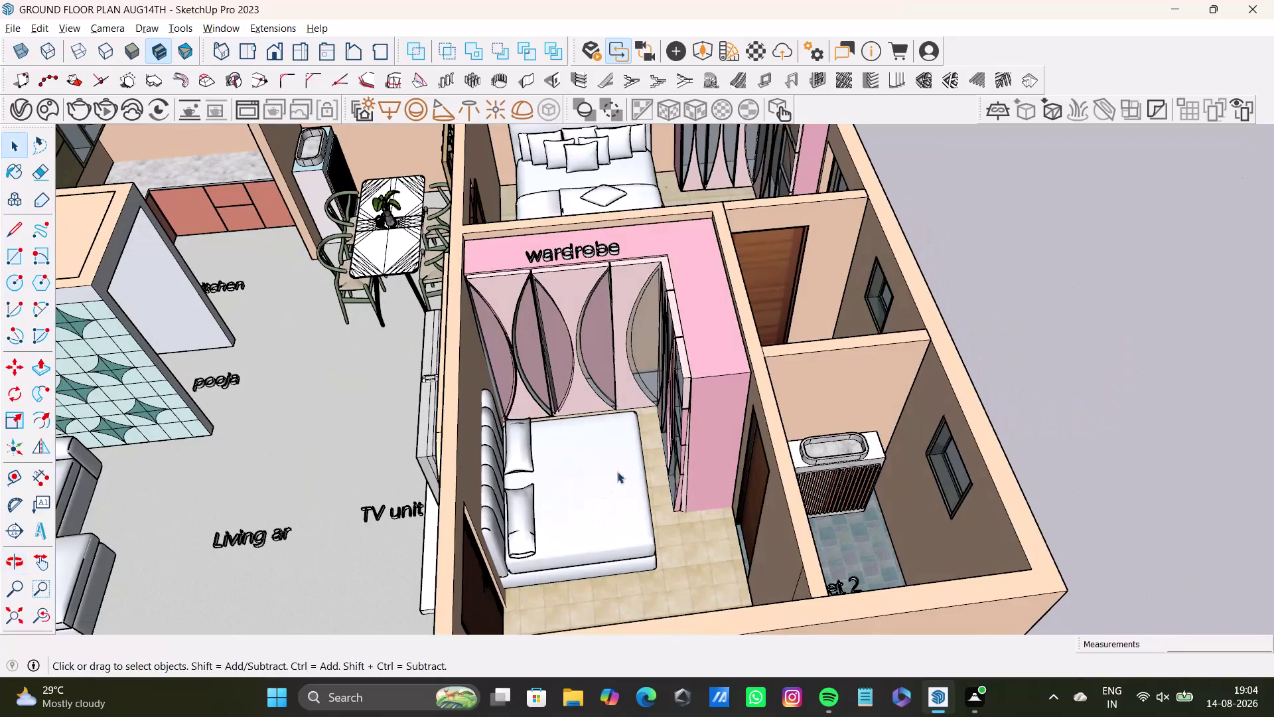
Place V-Ray dome lights in the living area, Bedroom1 and bedroom2.
middle_drag(562, 469, 789, 501)
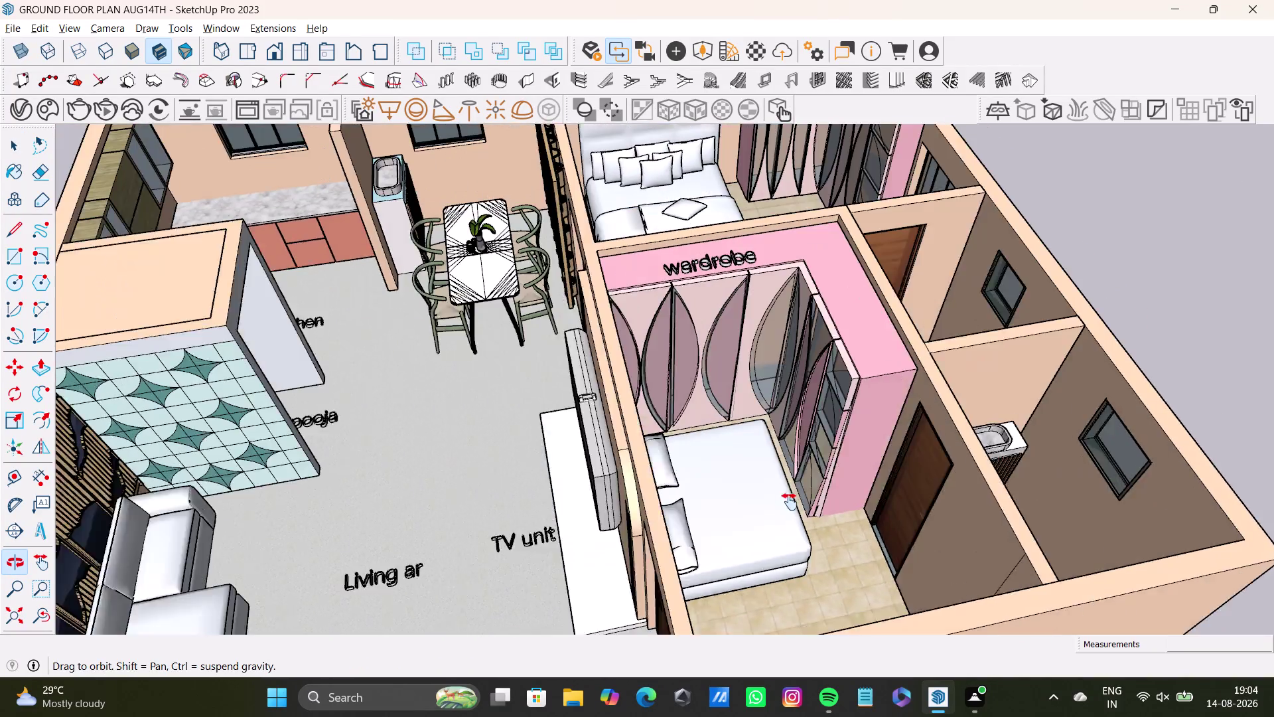
middle_drag(790, 501, 789, 502)
scroll(down, 3)
middle_drag(773, 515, 733, 384)
middle_drag(733, 385, 701, 441)
middle_drag(716, 406, 671, 475)
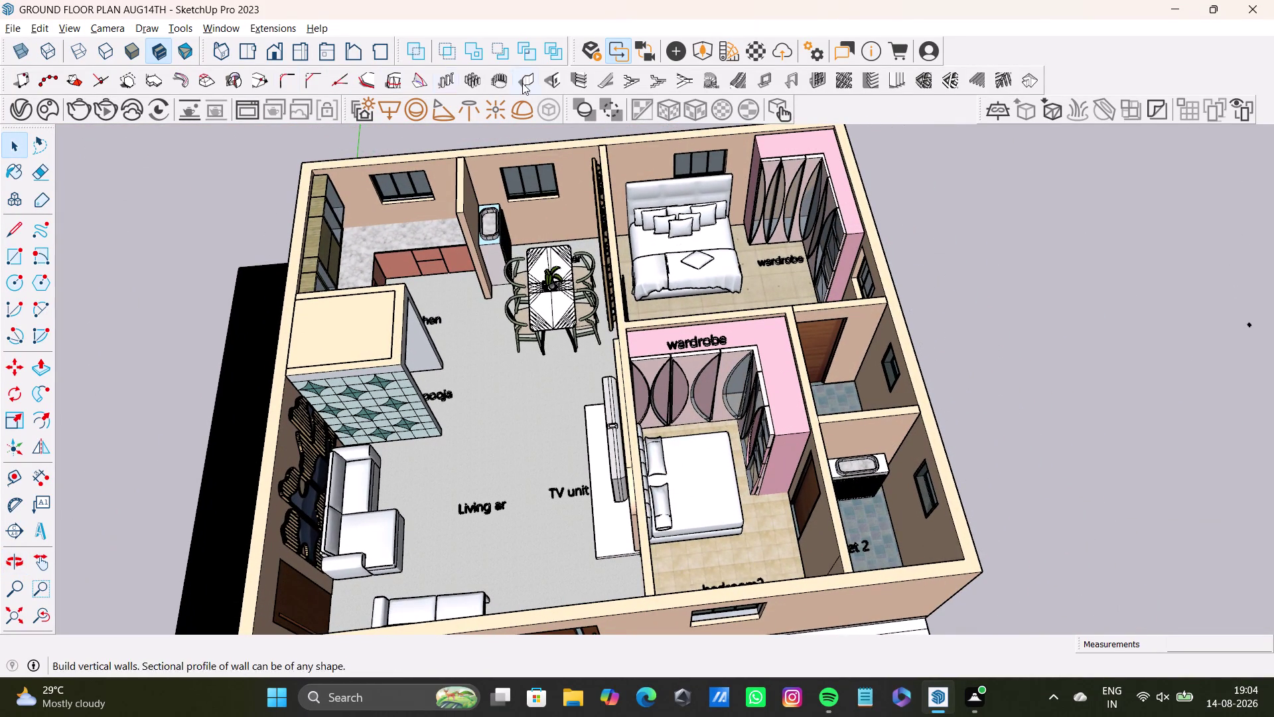
click(520, 108)
click(507, 412)
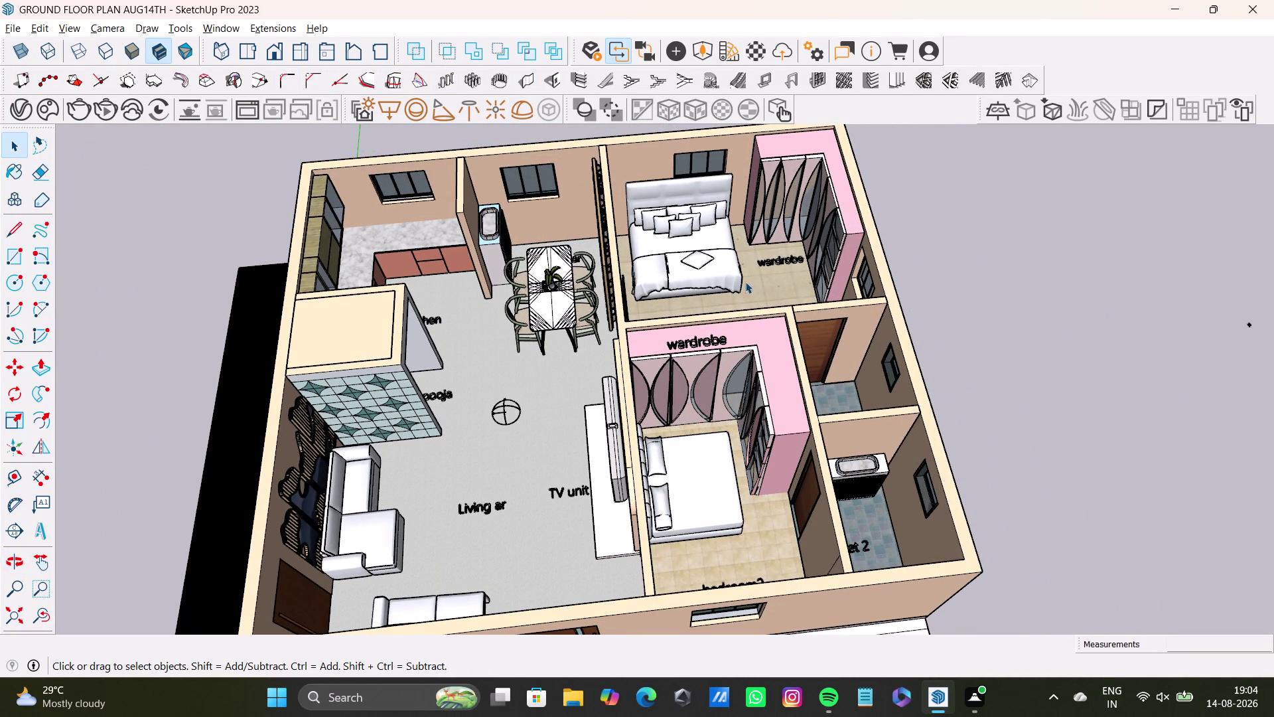
drag(516, 106, 532, 110)
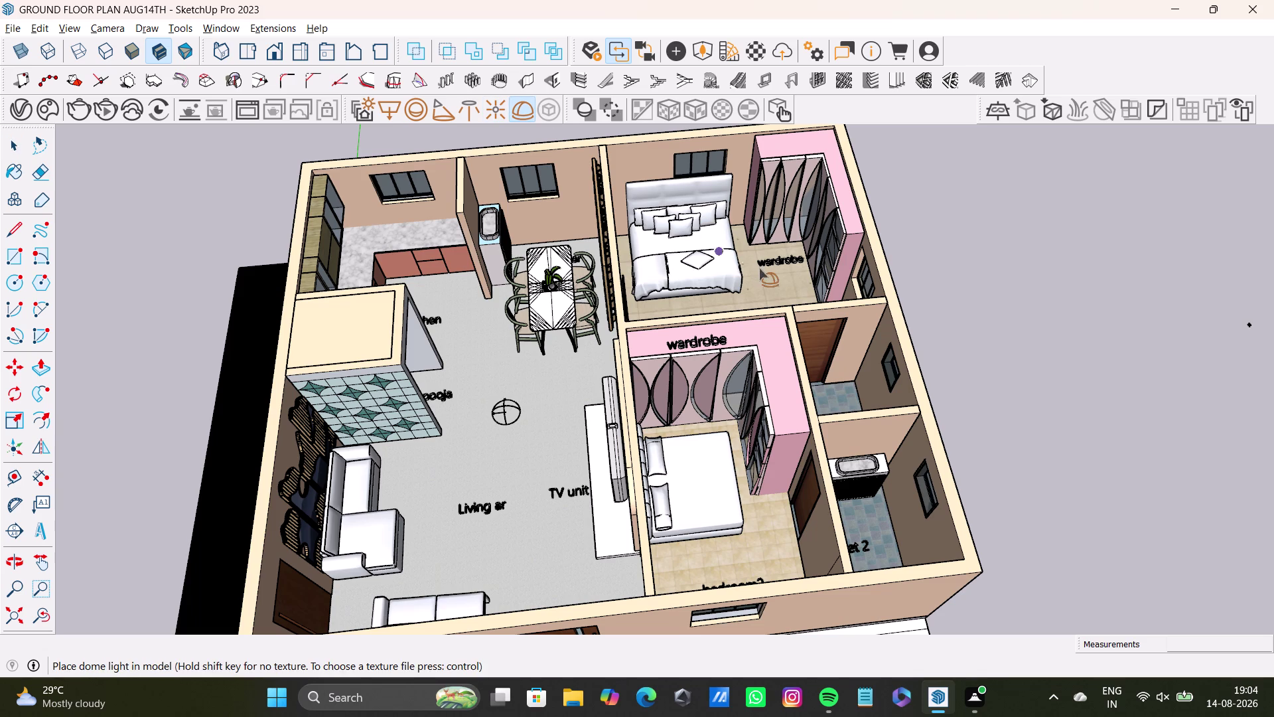
click(760, 269)
click(518, 113)
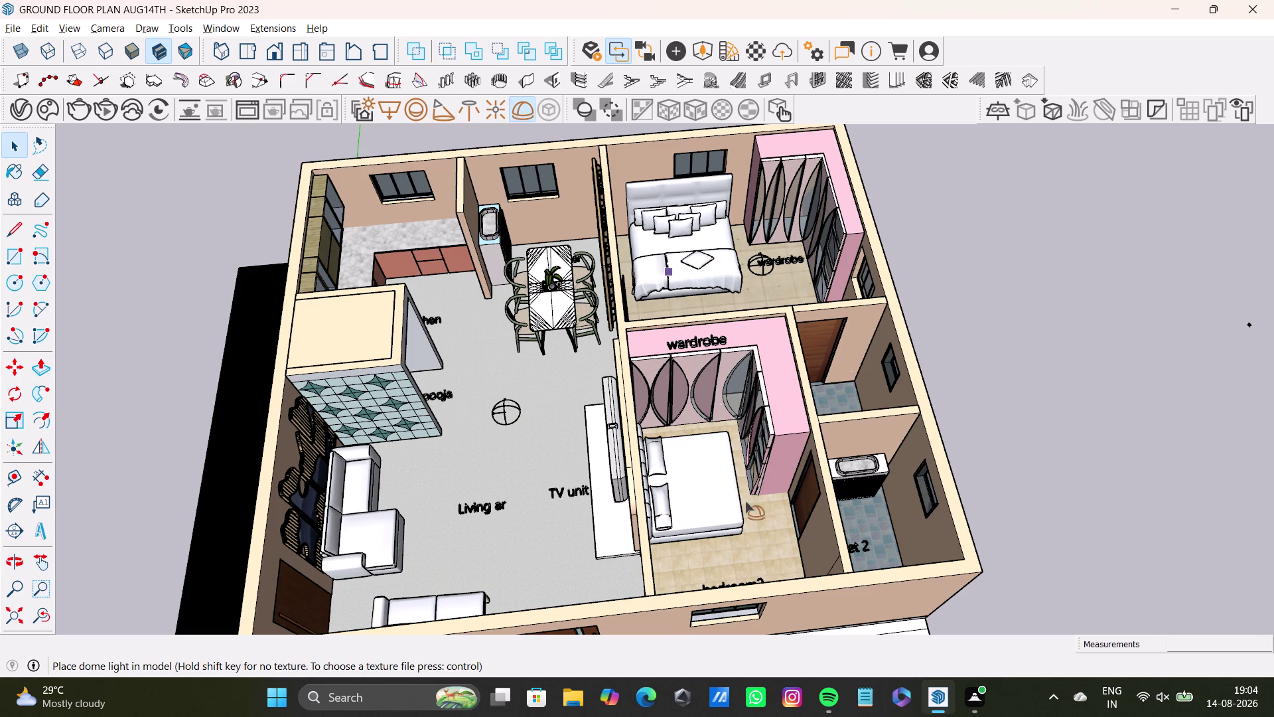
click(757, 538)
Orbit to look straight down on the ground floor plan.
middle_drag(791, 490, 669, 455)
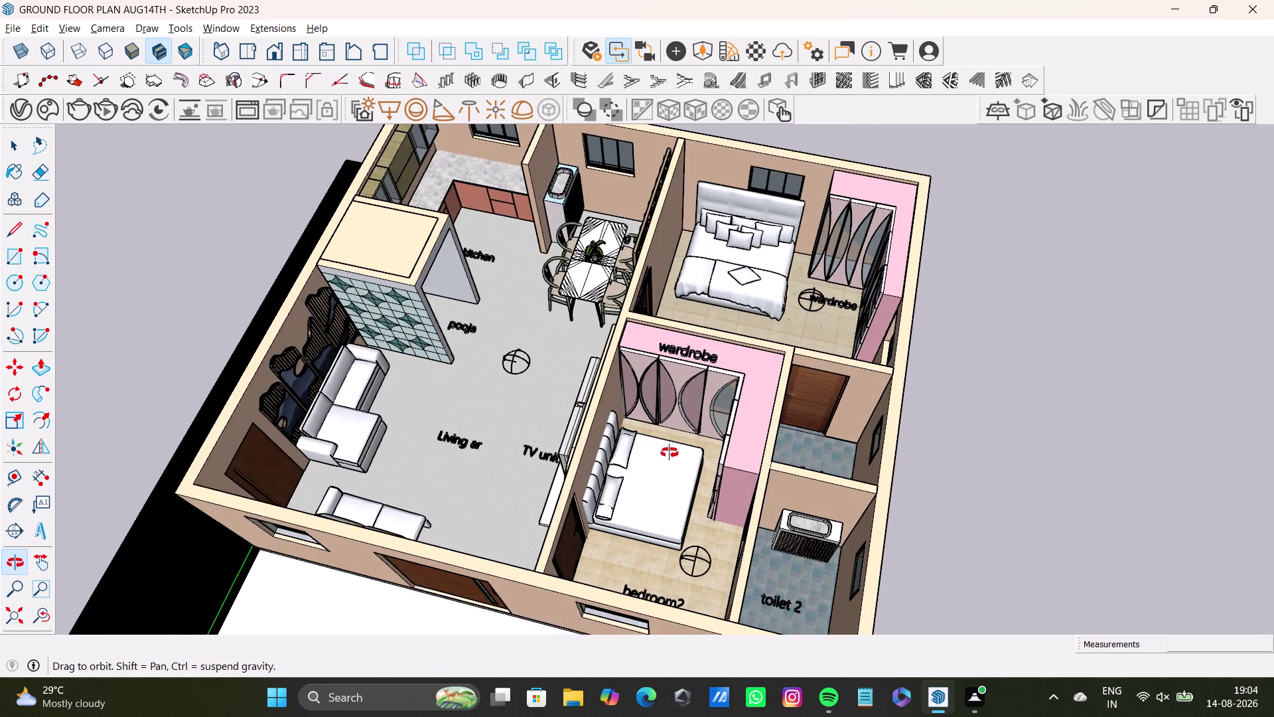
middle_drag(670, 455, 720, 552)
middle_drag(635, 453, 666, 429)
middle_drag(669, 429, 664, 520)
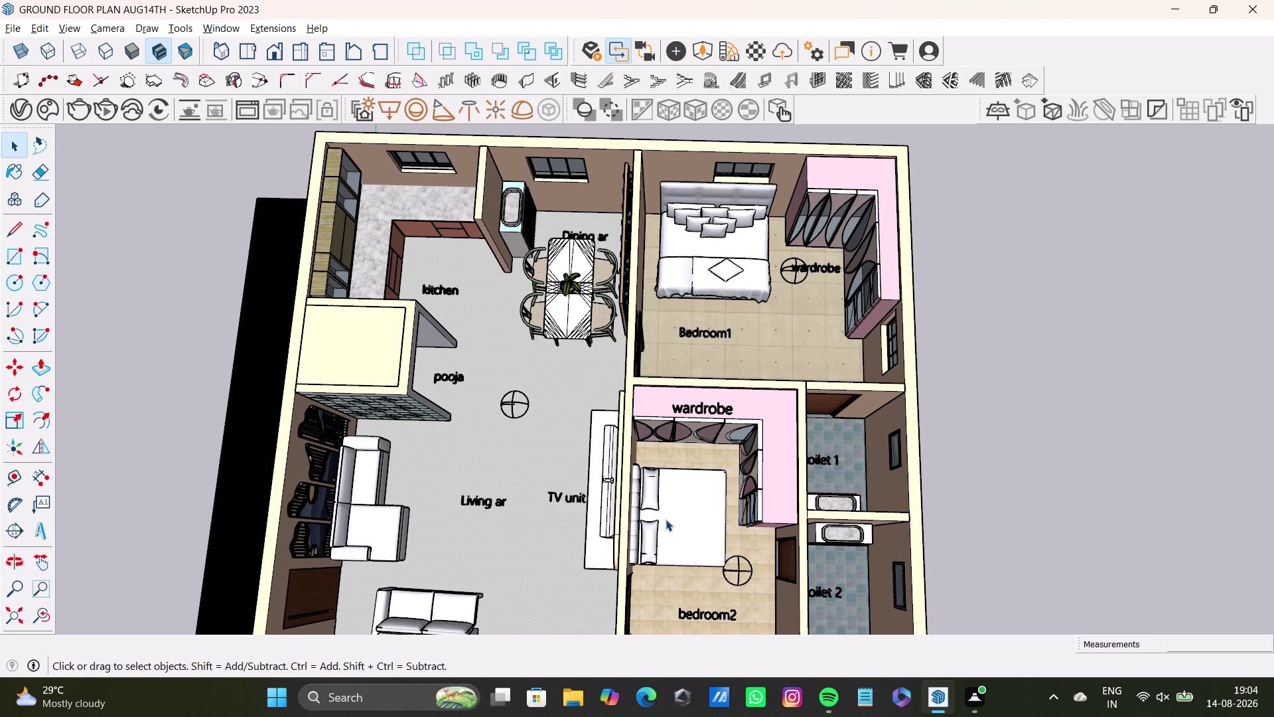
middle_drag(534, 404, 538, 351)
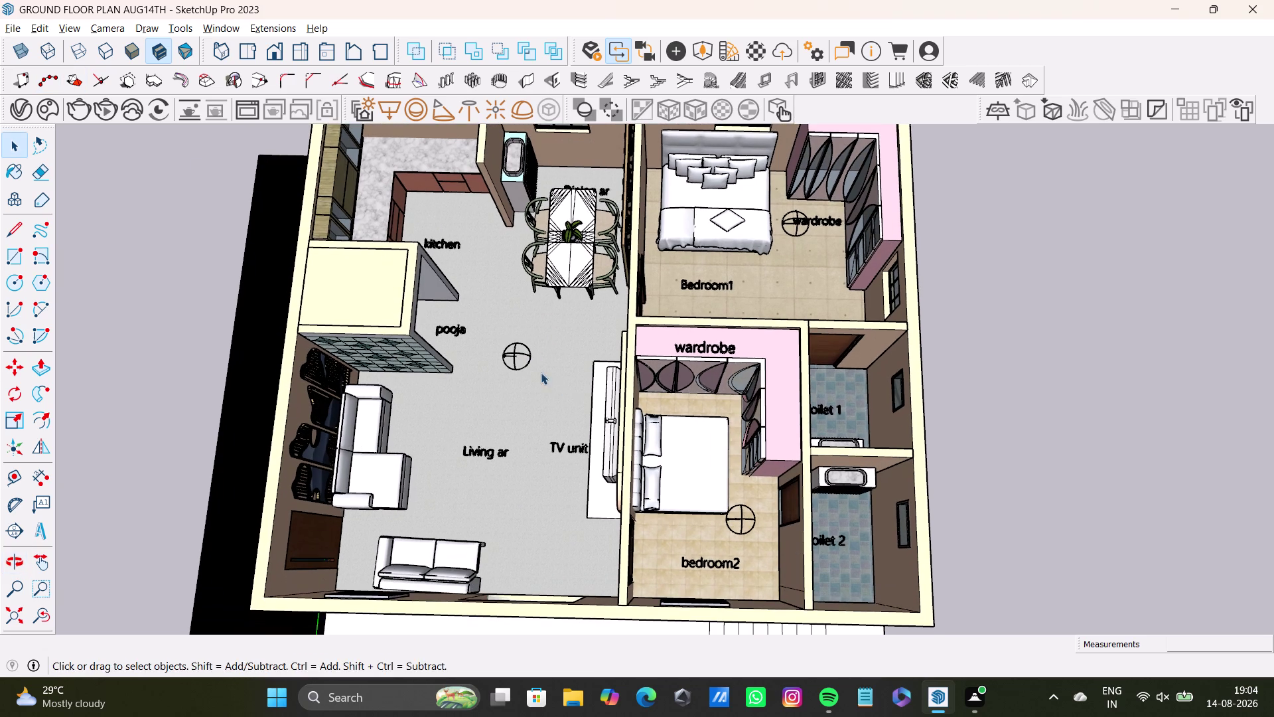
key(ctrl+s)
click(10, 35)
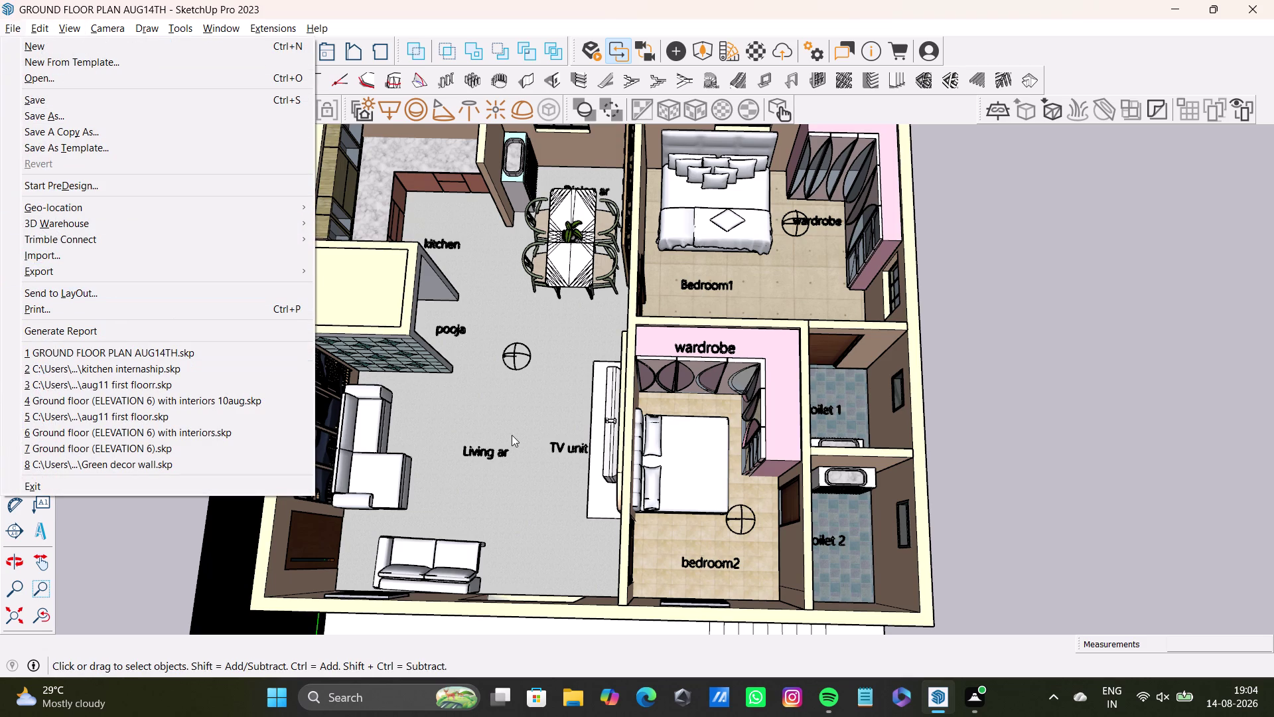
key(space)
click(1041, 418)
middle_drag(708, 405, 665, 470)
middle_drag(688, 453, 710, 420)
middle_drag(710, 420, 688, 499)
scroll(down, 3)
middle_drag(686, 478, 686, 475)
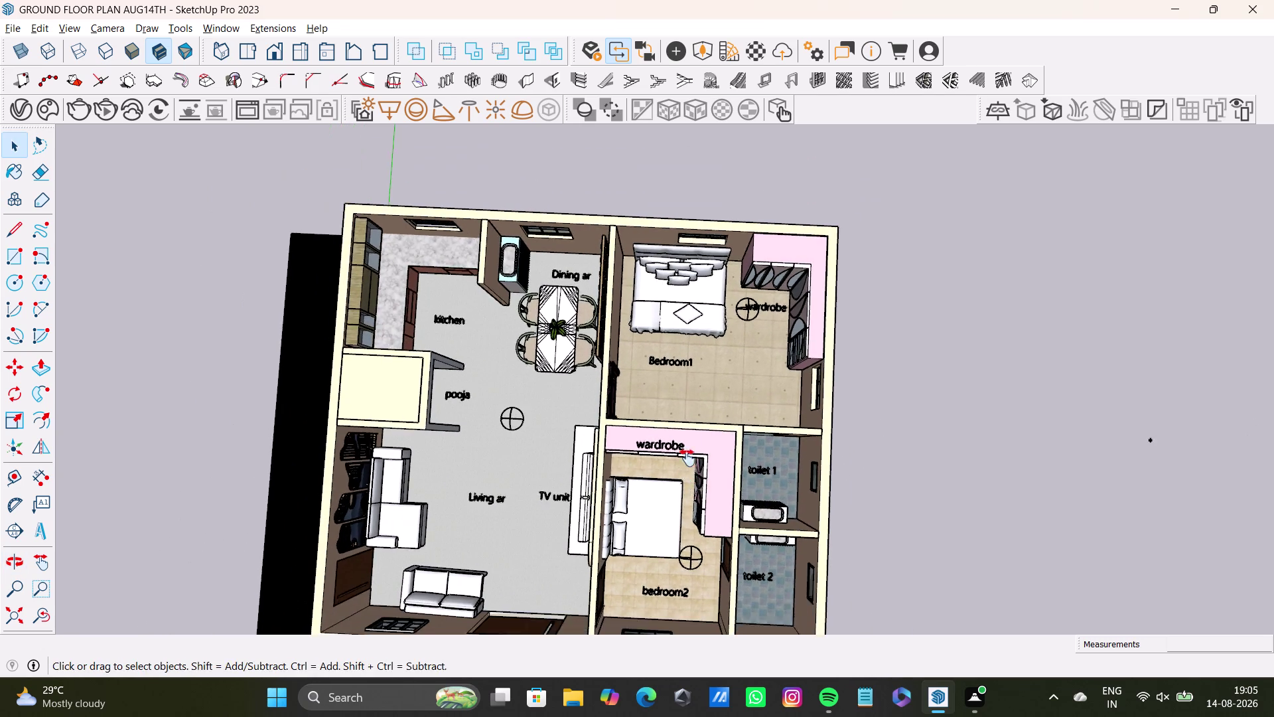
middle_drag(686, 475, 703, 405)
middle_drag(703, 405, 703, 417)
middle_drag(703, 418, 703, 276)
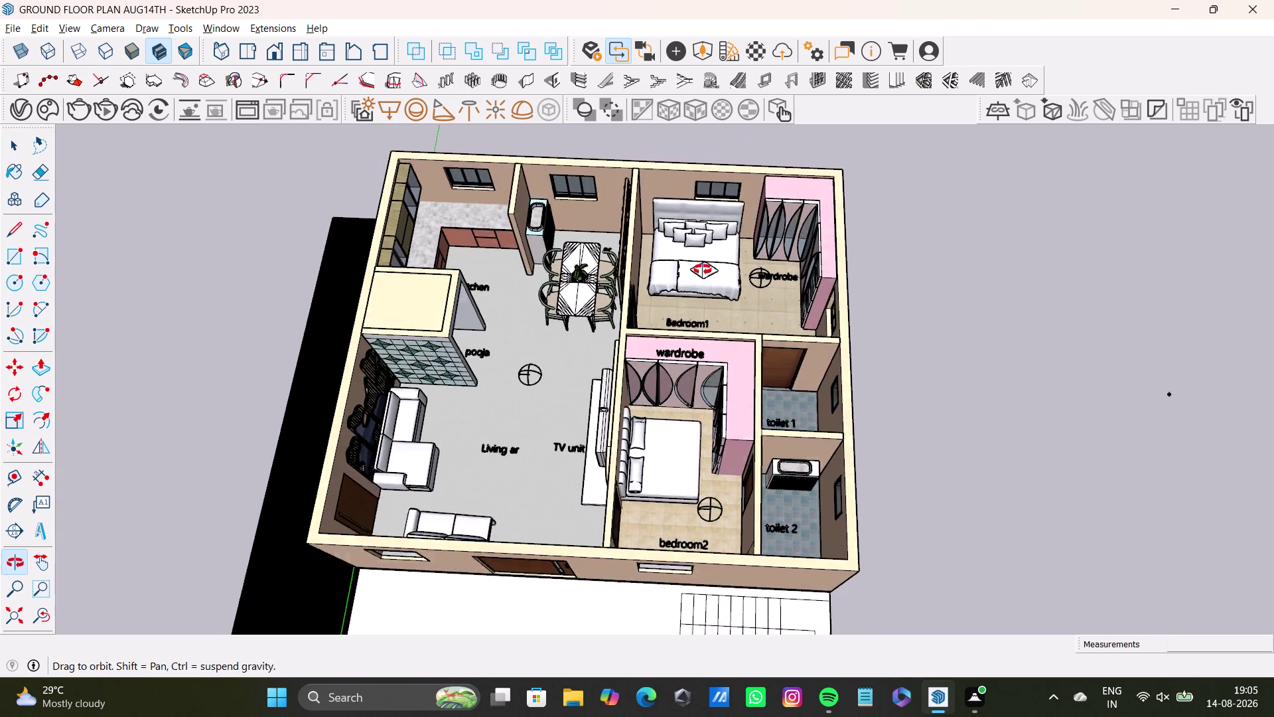
middle_drag(703, 276, 900, 203)
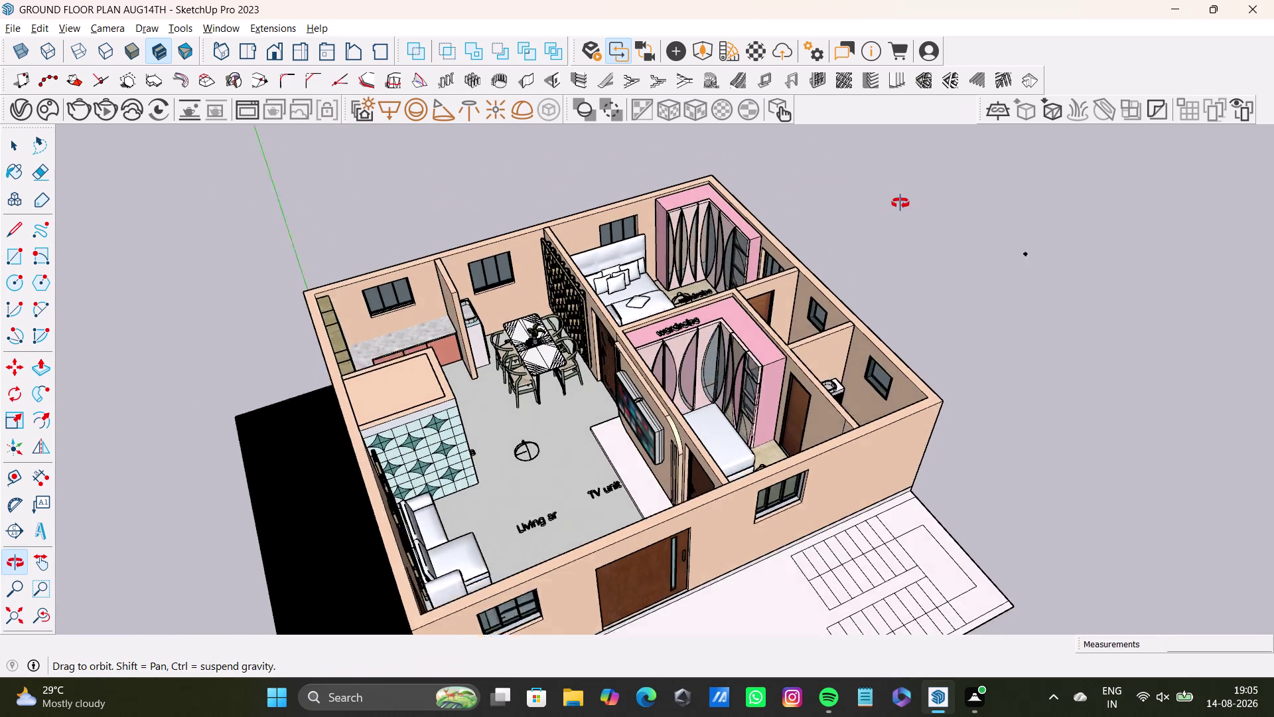
middle_drag(900, 203, 761, 265)
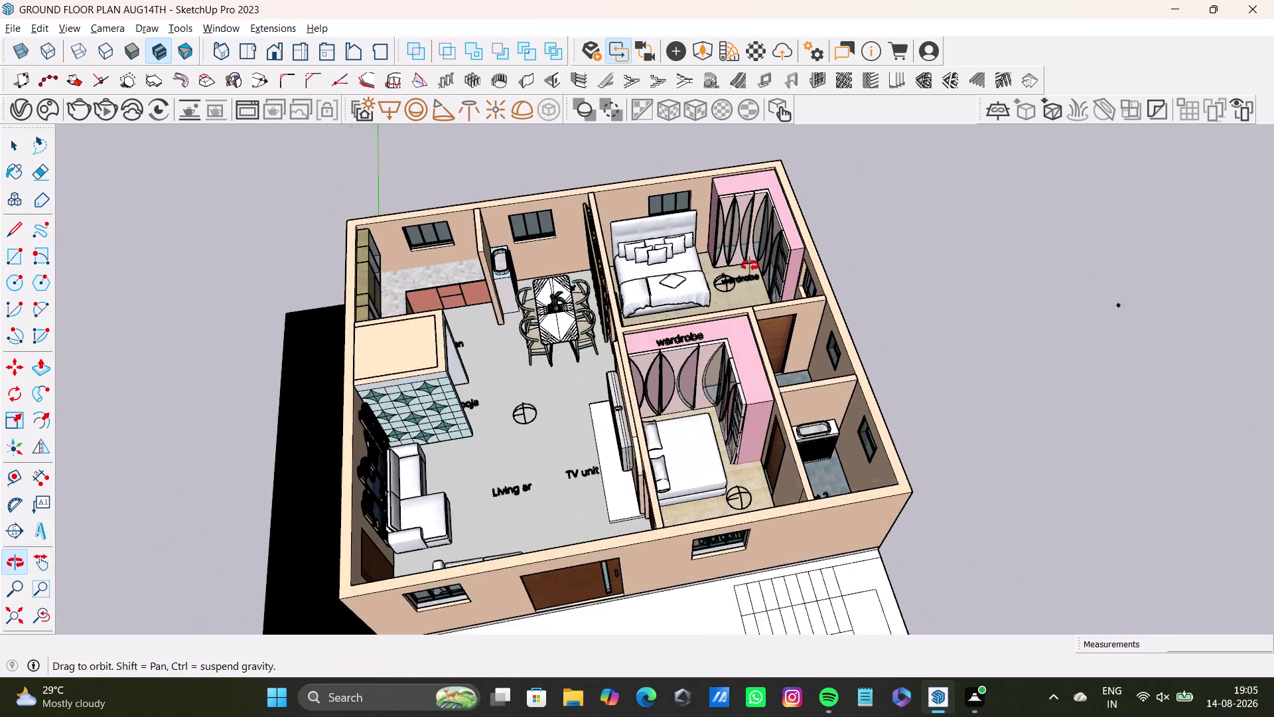
middle_drag(761, 264, 770, 278)
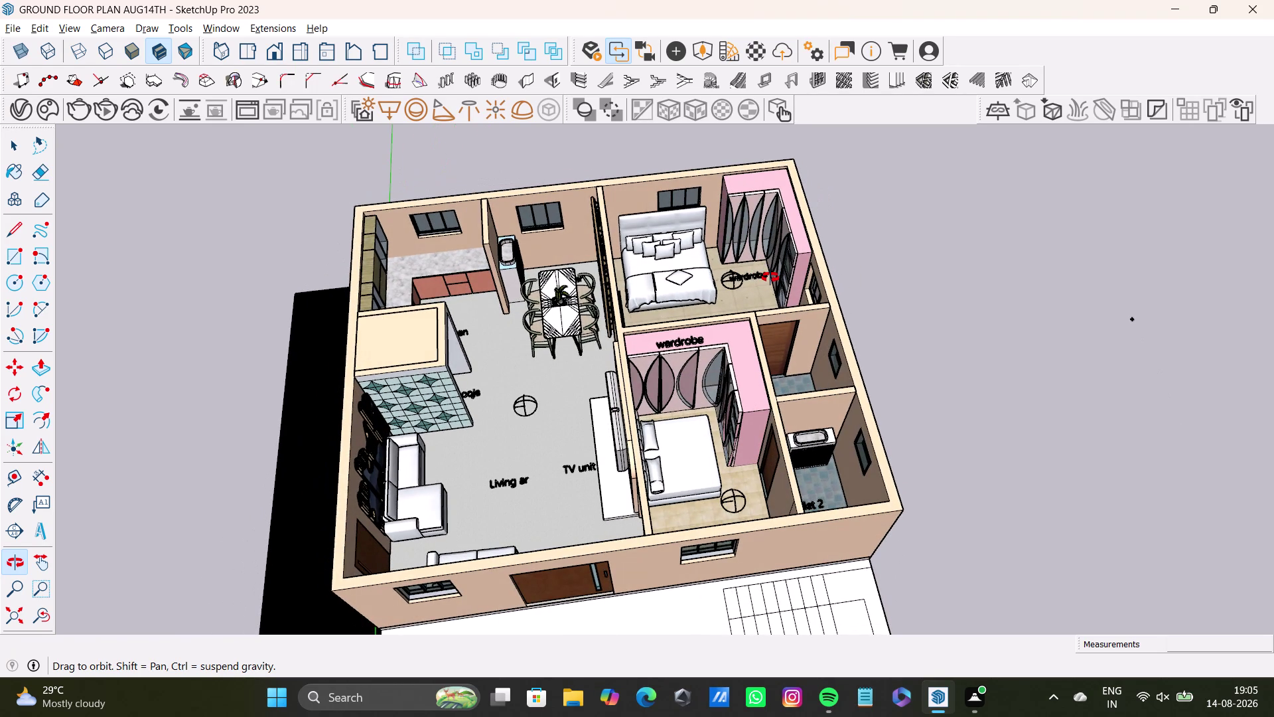
middle_drag(770, 278, 773, 288)
middle_drag(747, 317, 858, 335)
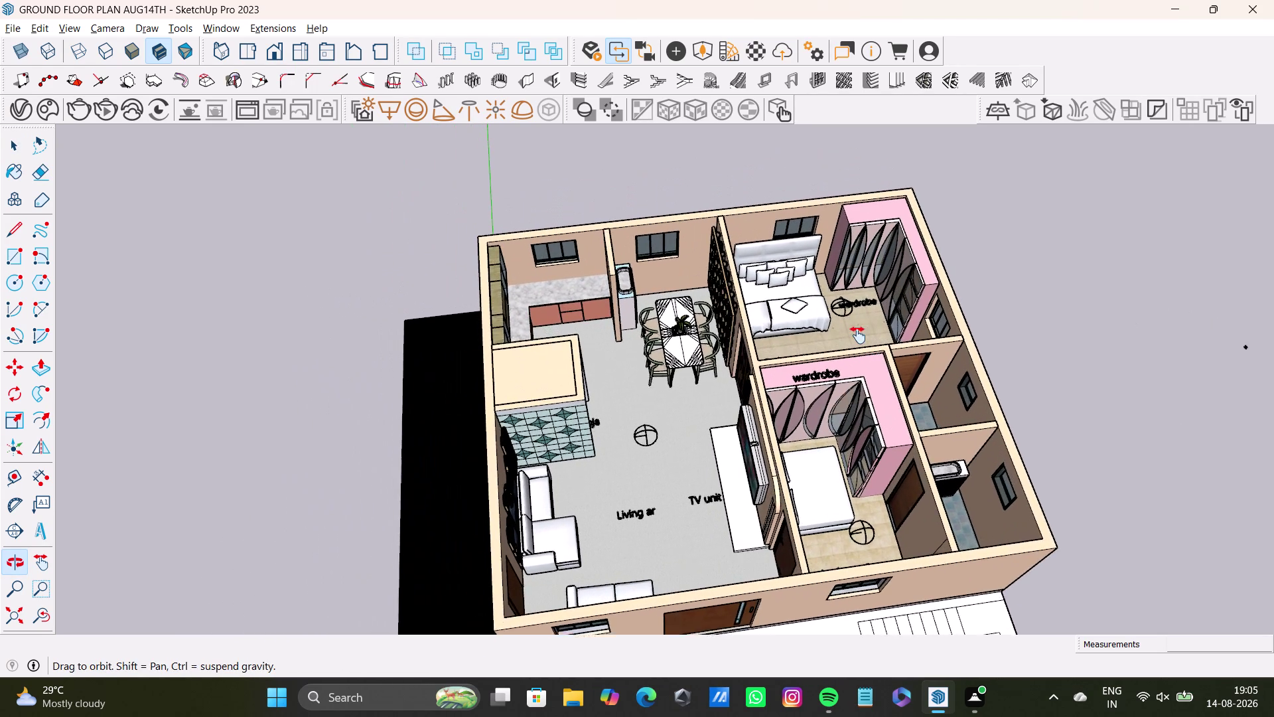
middle_drag(858, 335, 858, 307)
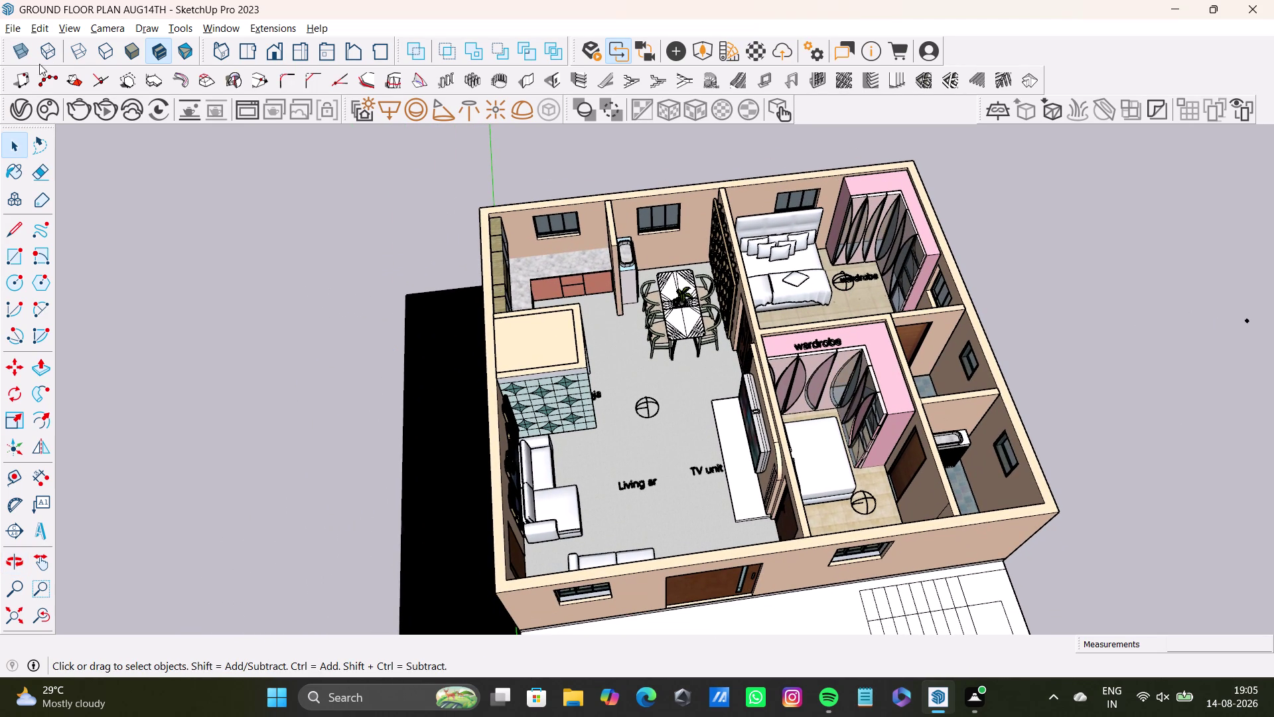
Print the current view to Microsoft Print to PDF from the File menu.
click(18, 33)
click(60, 310)
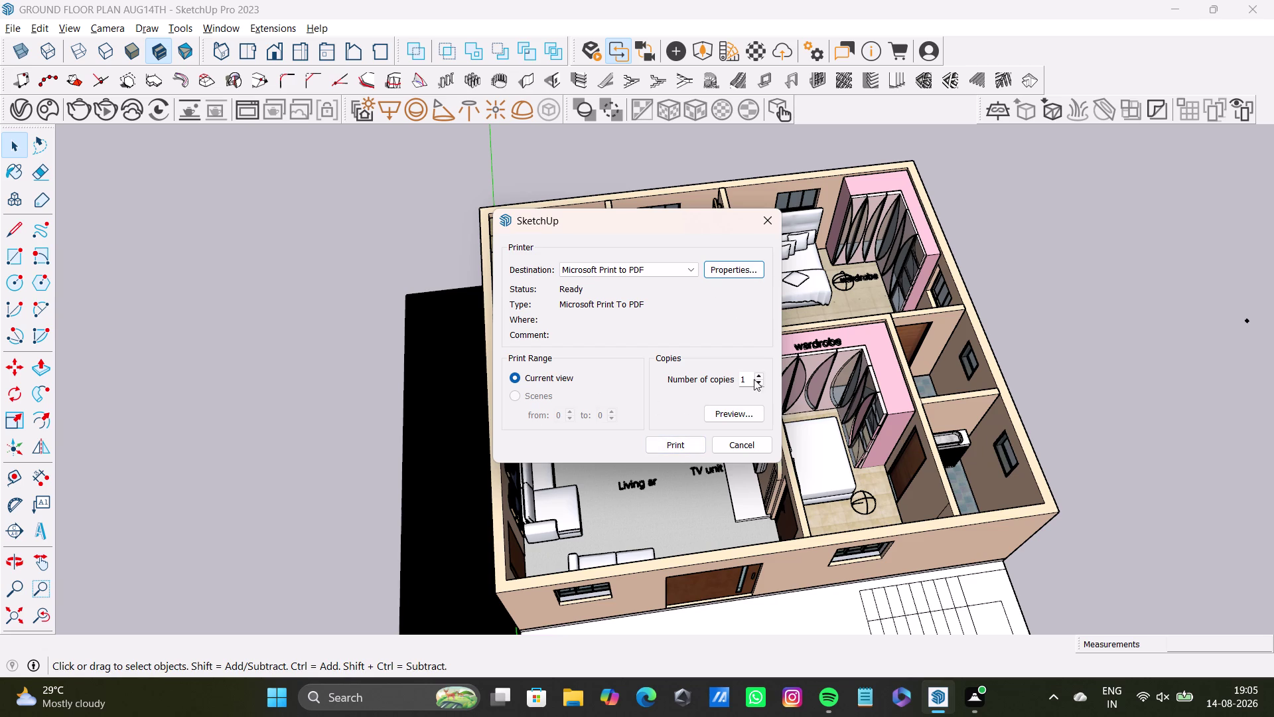
click(675, 448)
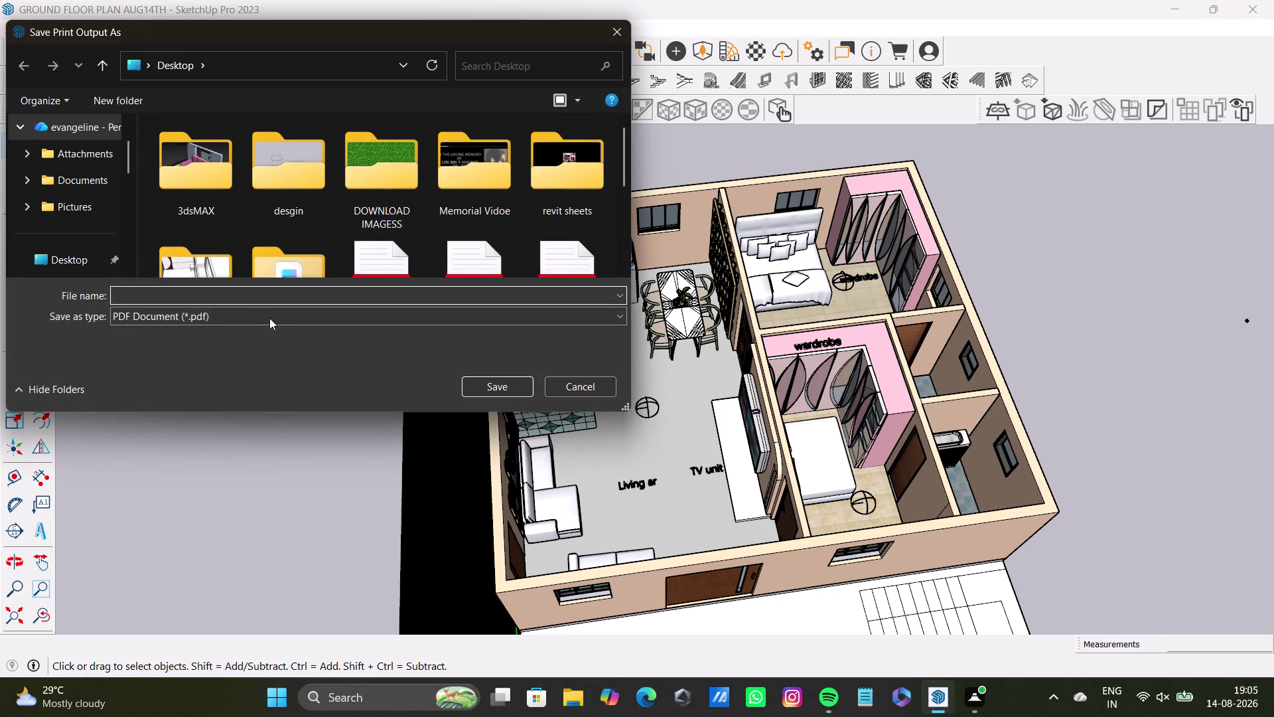
Save the print output as 'GROUND FLOOR PLAN AUG.pdf' on the Desktop.
click(263, 298)
text(gr)
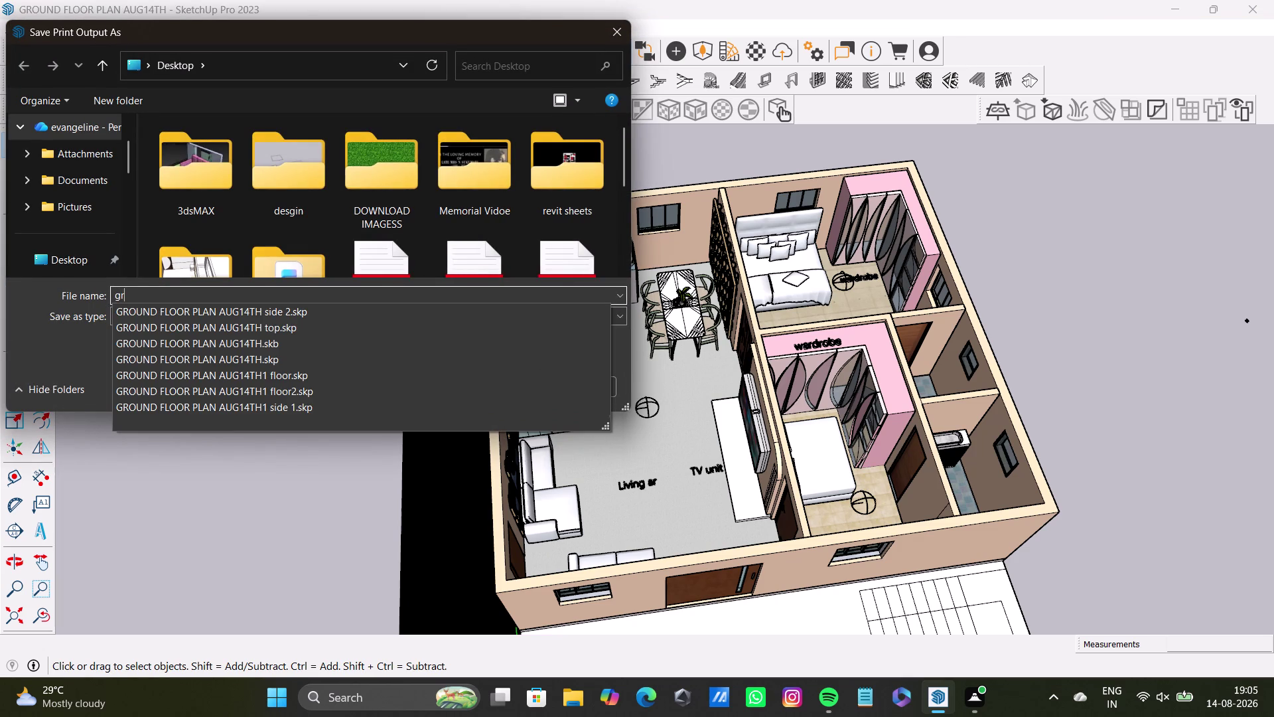
text(ou)
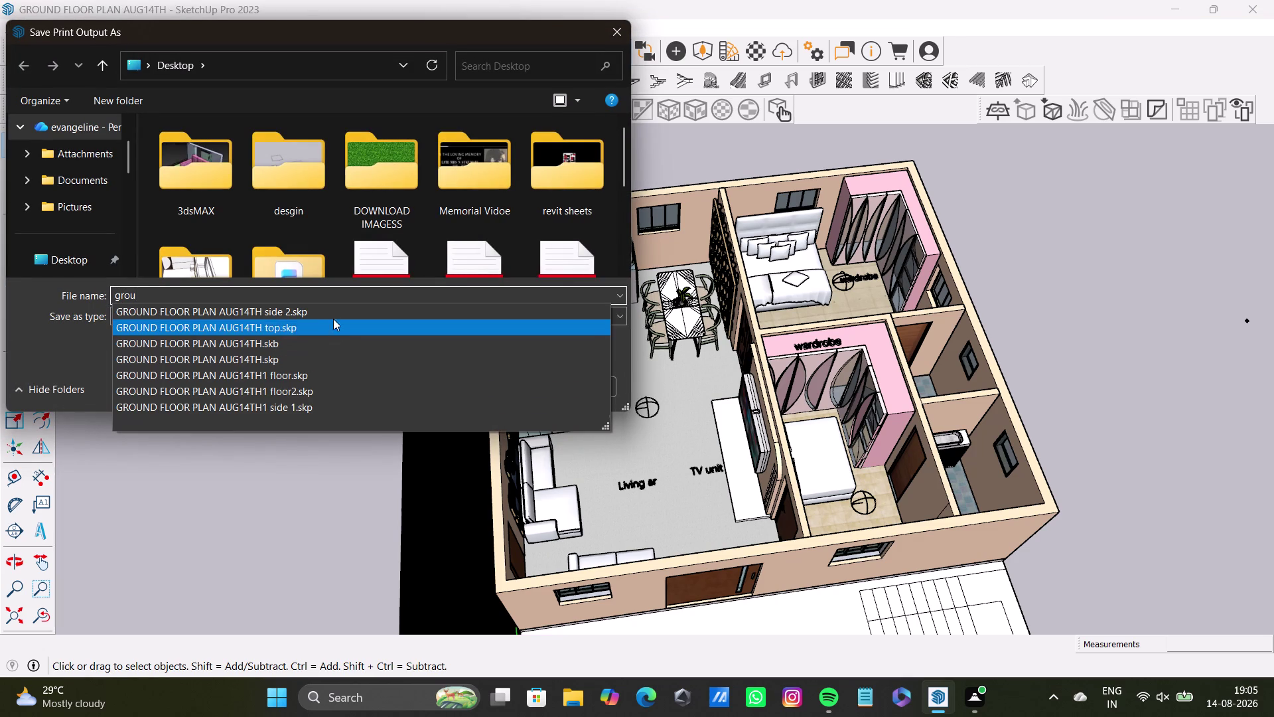
click(335, 312)
click(322, 289)
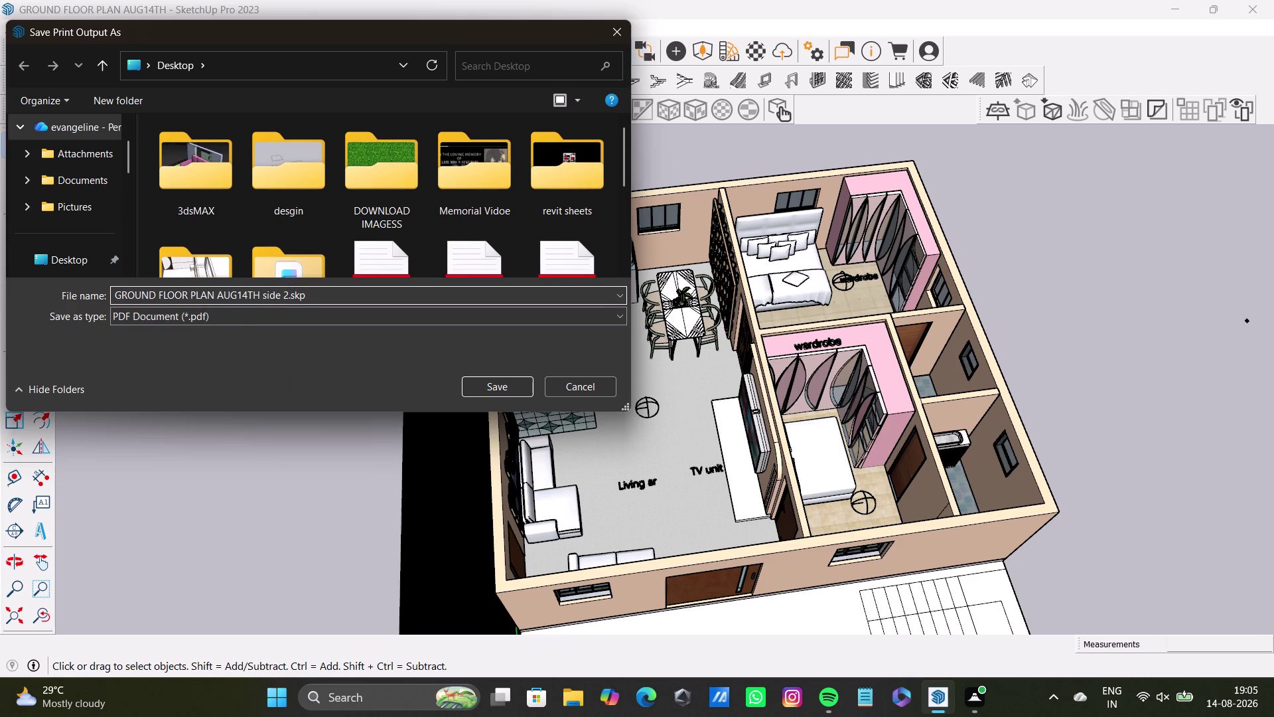
key(BackSpace)
key(BackSpace)
key(BackSpace)
key(BackSpace)
key(BackSpace)
key(BackSpace)
key(BackSpace)
key(BackSpace)
key(BackSpace)
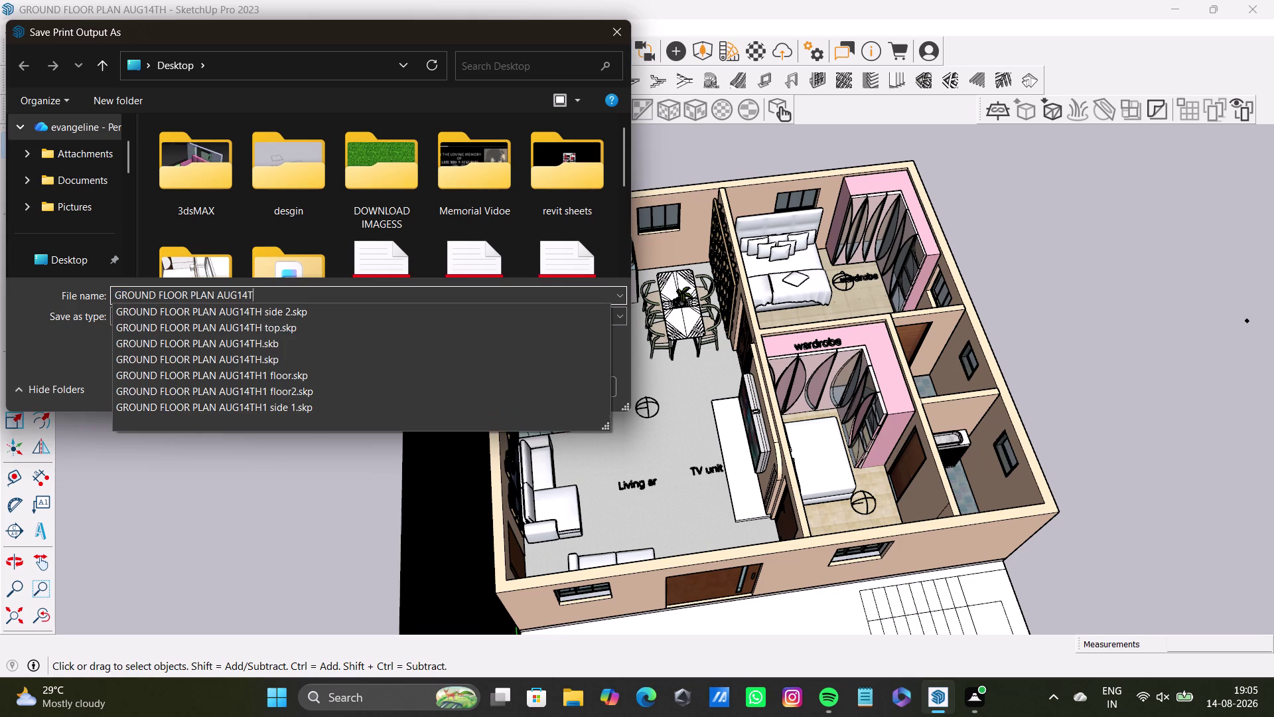
key(BackSpace)
key(BackSpace)
key(space)
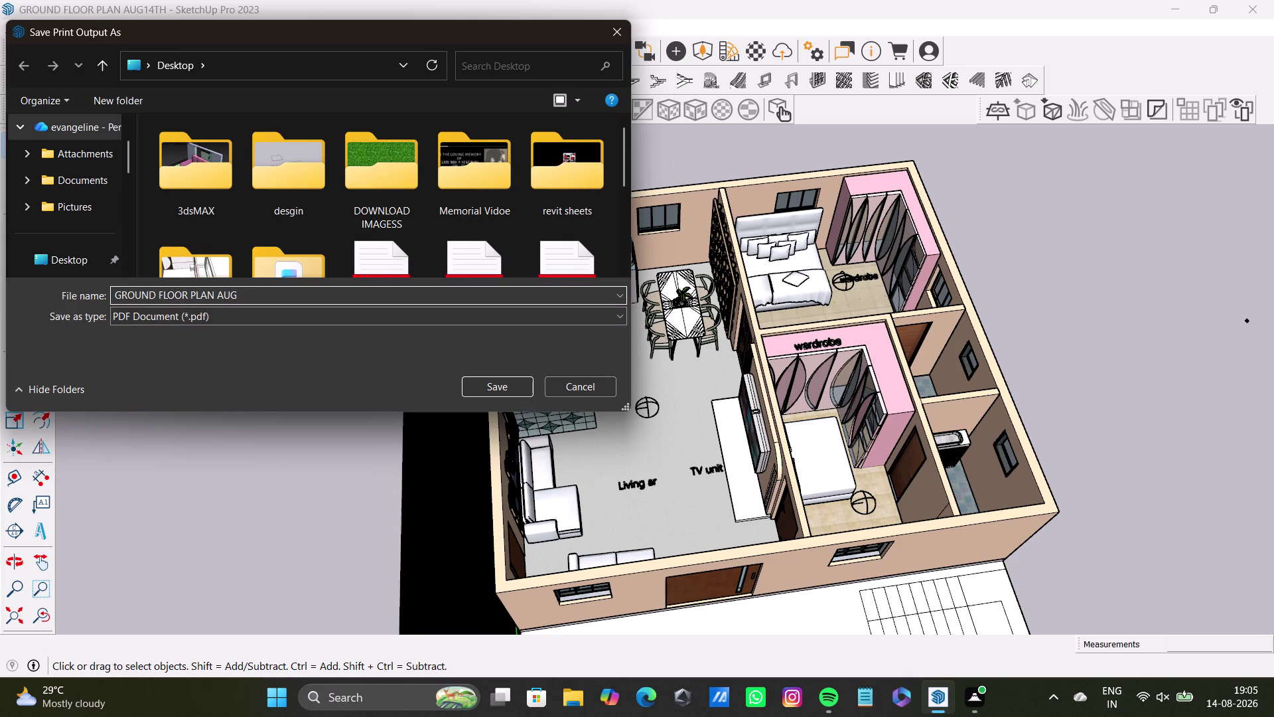
text(pd)
text(f)
key(Return)
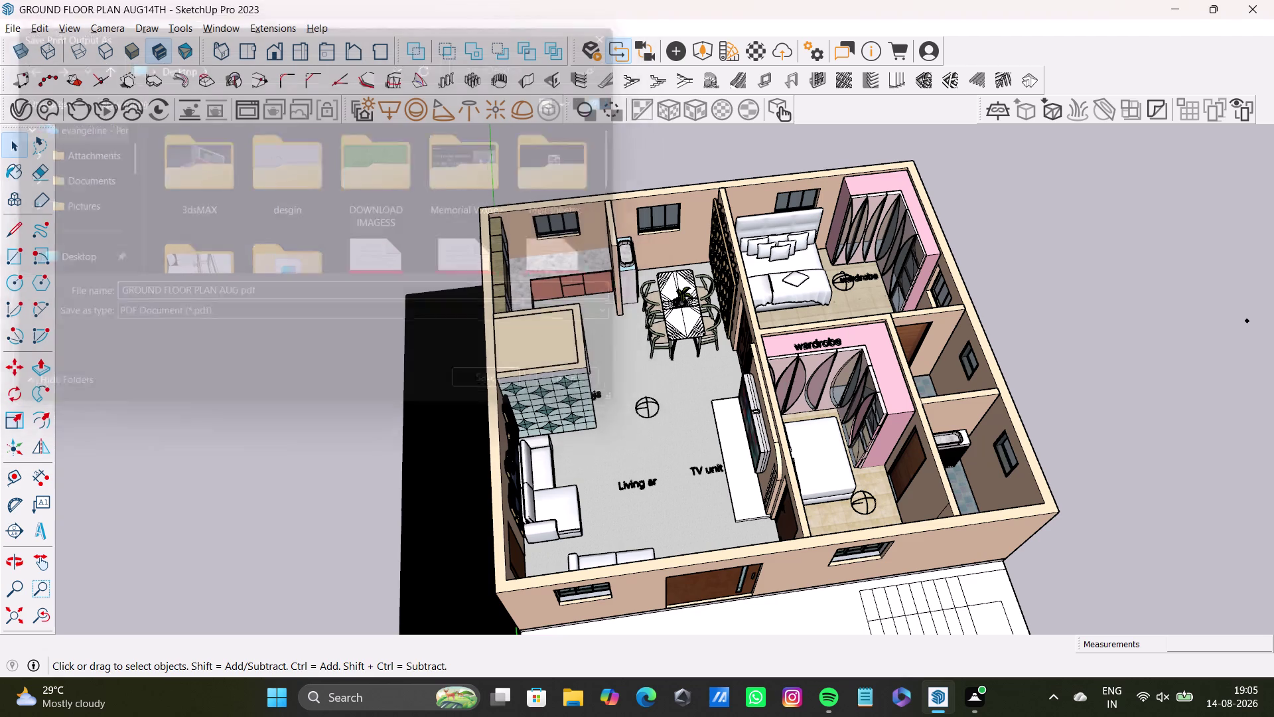
click(651, 376)
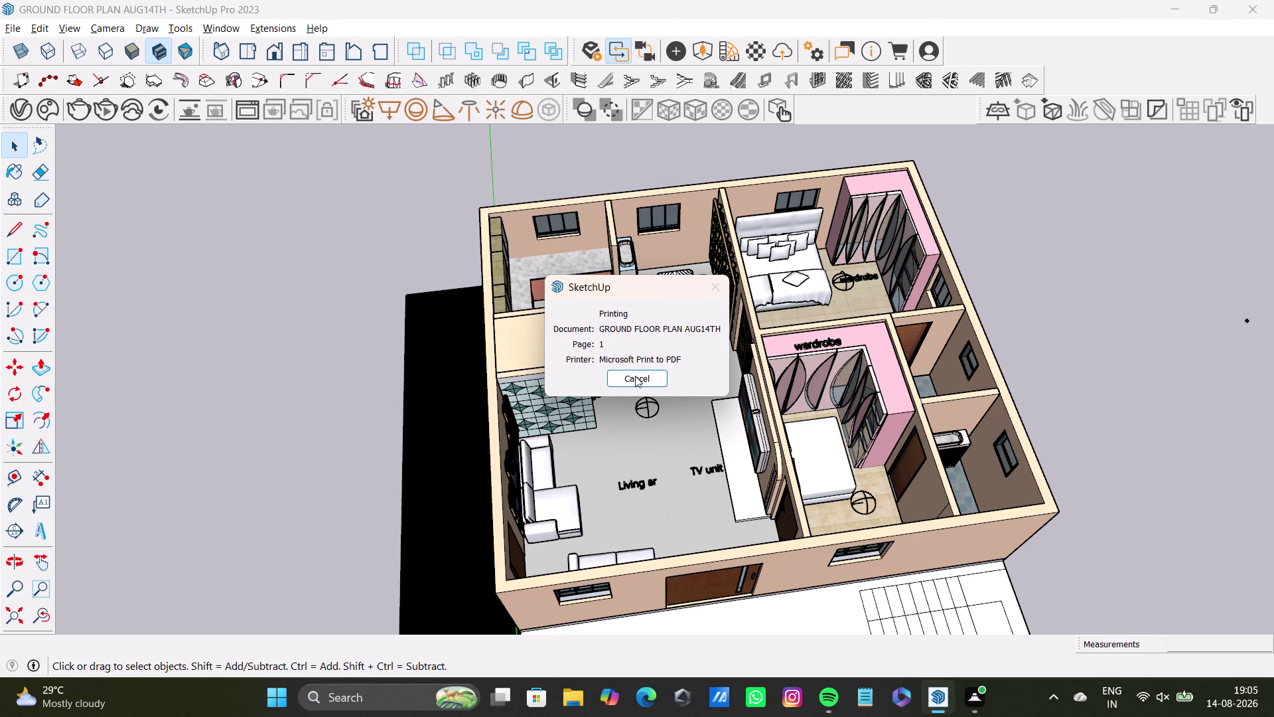
click(635, 375)
middle_drag(878, 466, 513, 476)
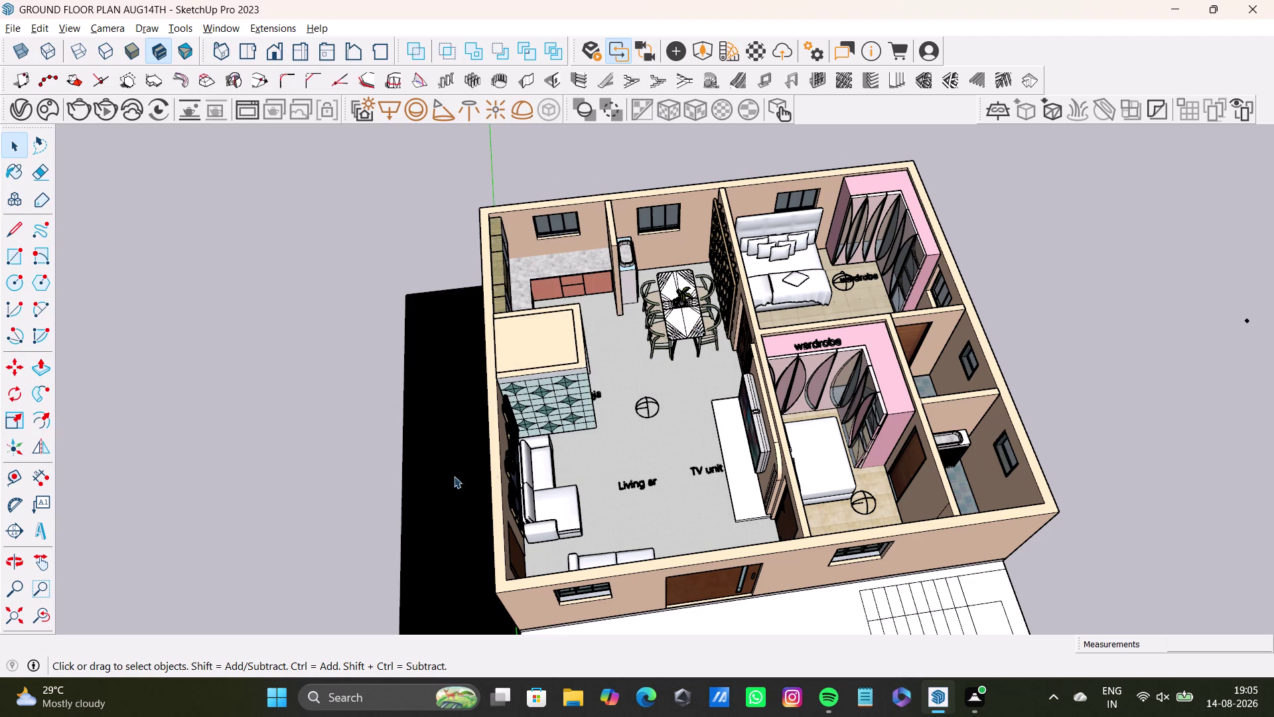
Orbit the model to a straight-down top view of the floor plan.
middle_drag(513, 475, 439, 466)
middle_drag(809, 430, 374, 438)
middle_drag(722, 441, 1007, 468)
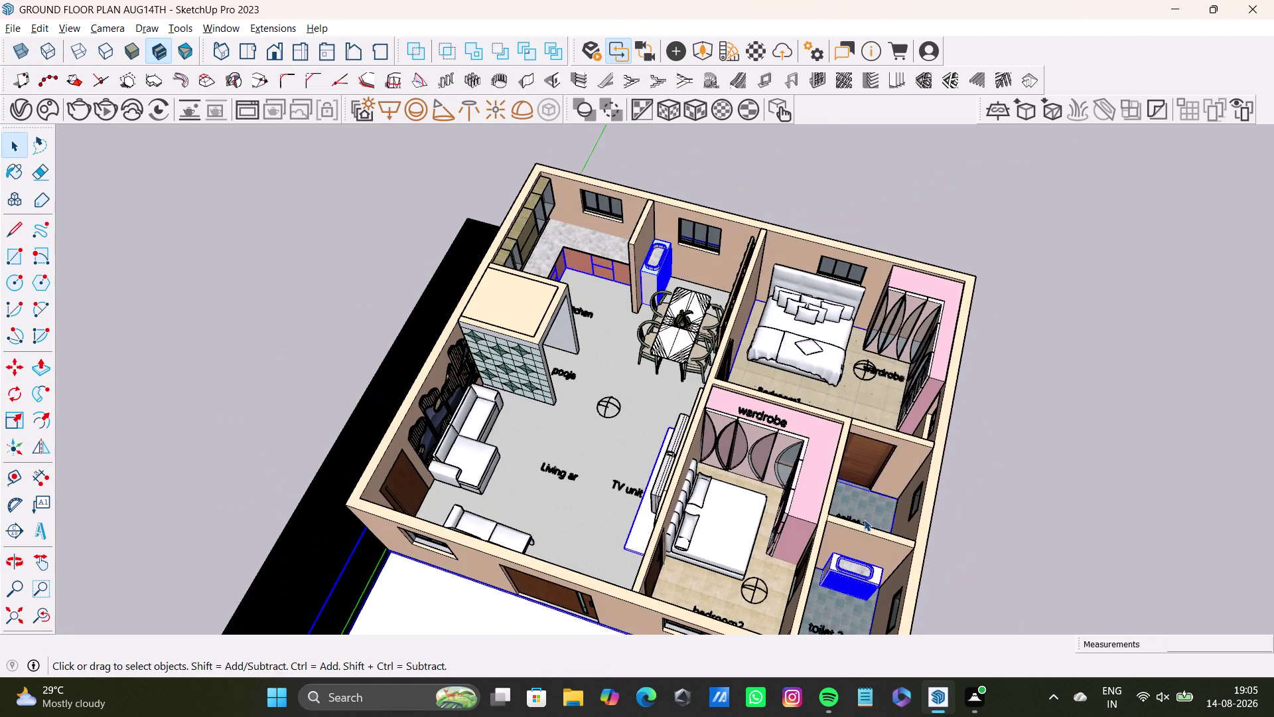
middle_drag(904, 516, 1045, 609)
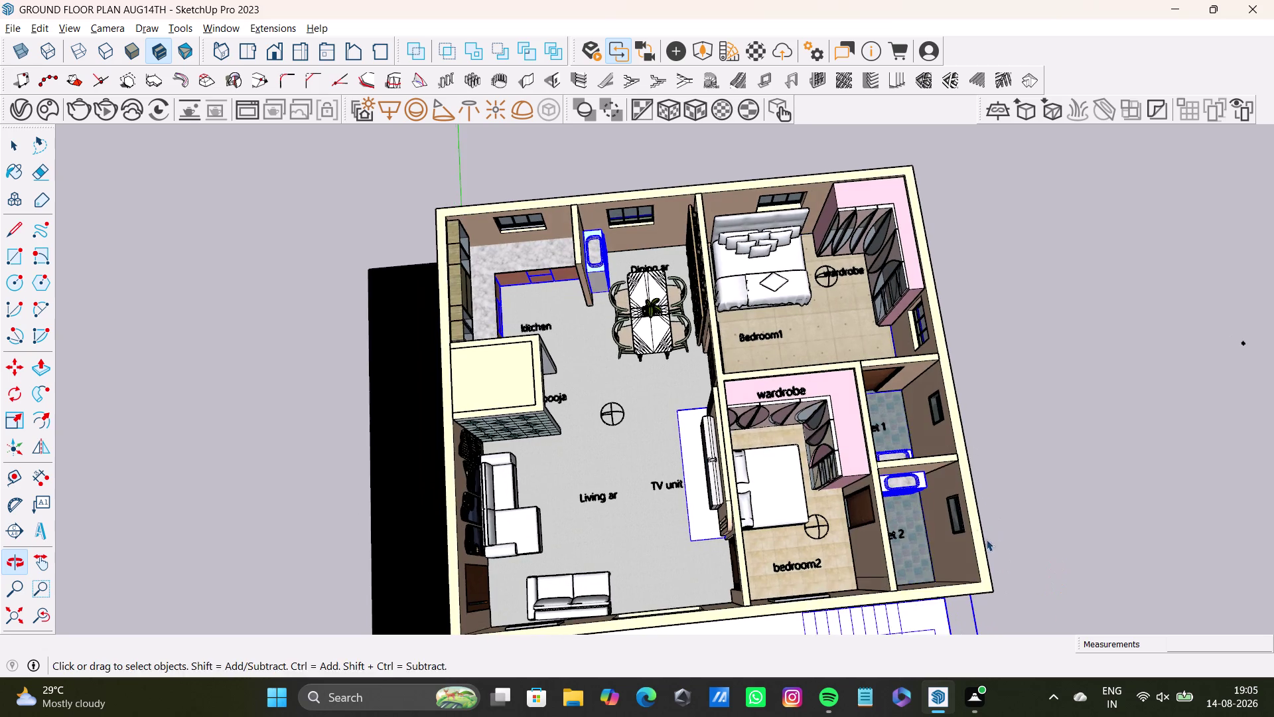
middle_drag(941, 516, 791, 502)
middle_drag(789, 509, 842, 546)
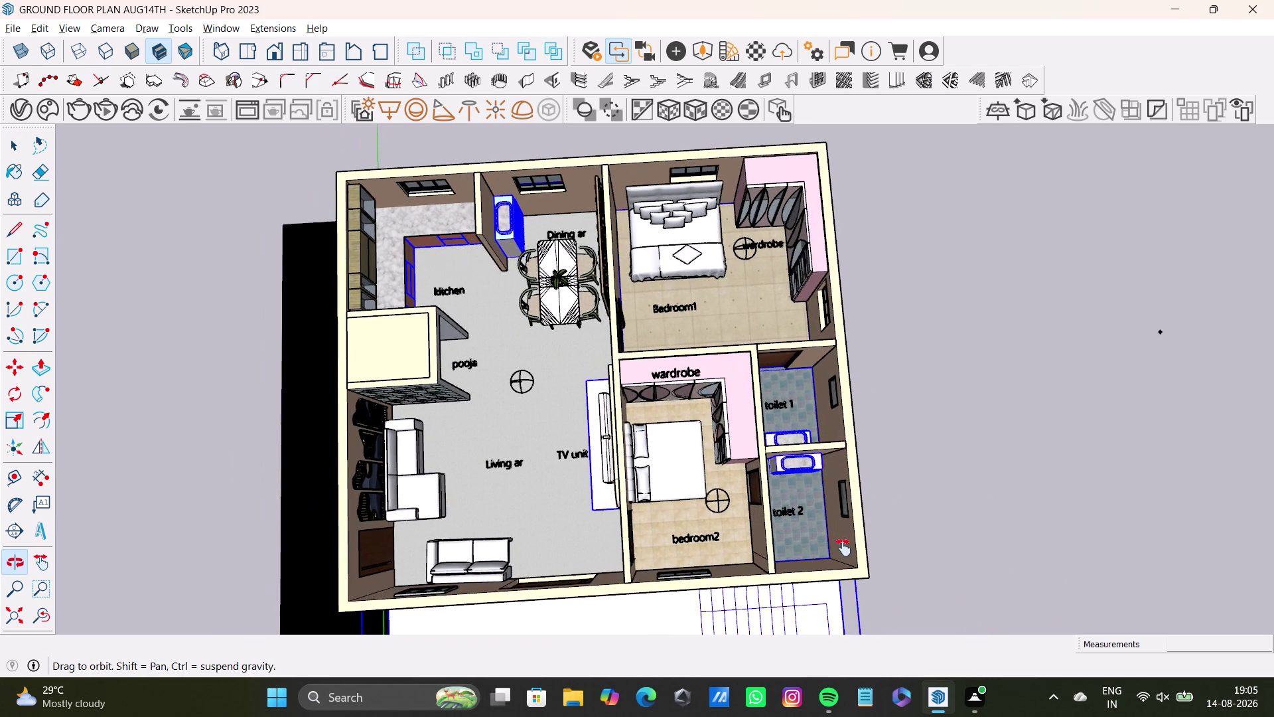
middle_drag(842, 546, 844, 548)
Render the overhead floor plan view in V-Ray.
click(105, 109)
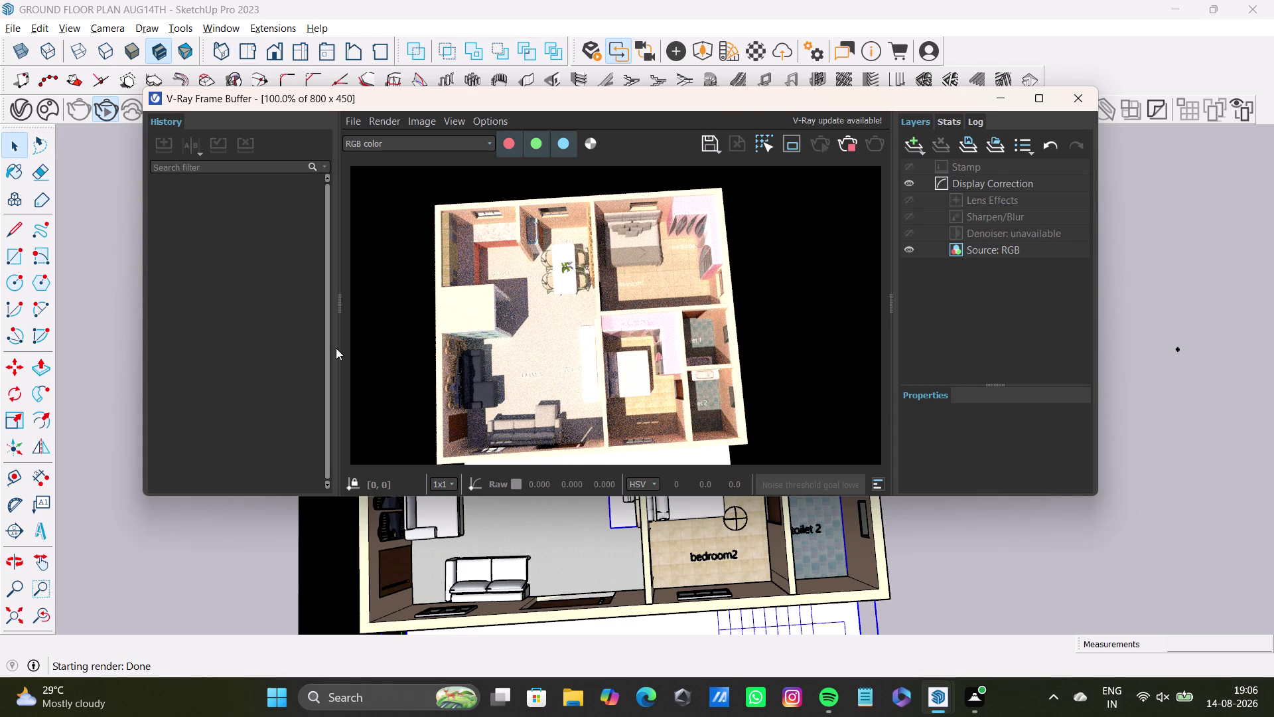
scroll(up, 3)
scroll(down, 3)
middle_drag(579, 347, 551, 317)
scroll(up, 3)
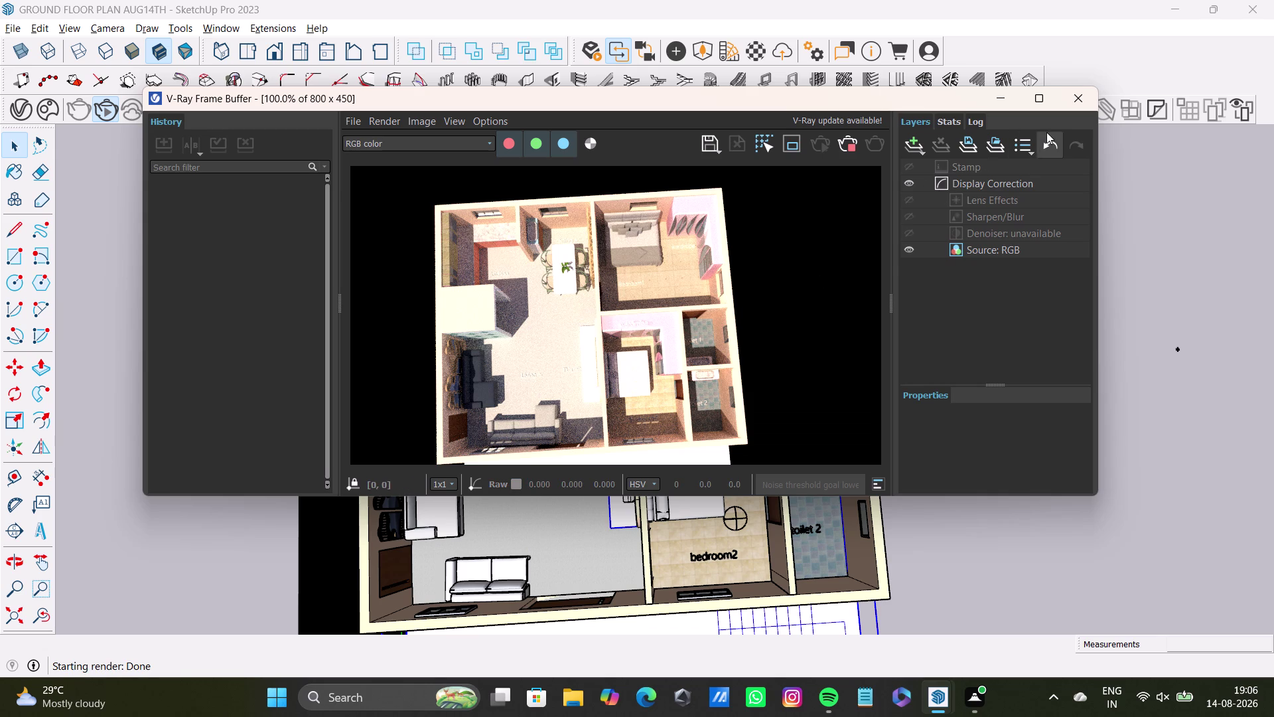
click(1084, 109)
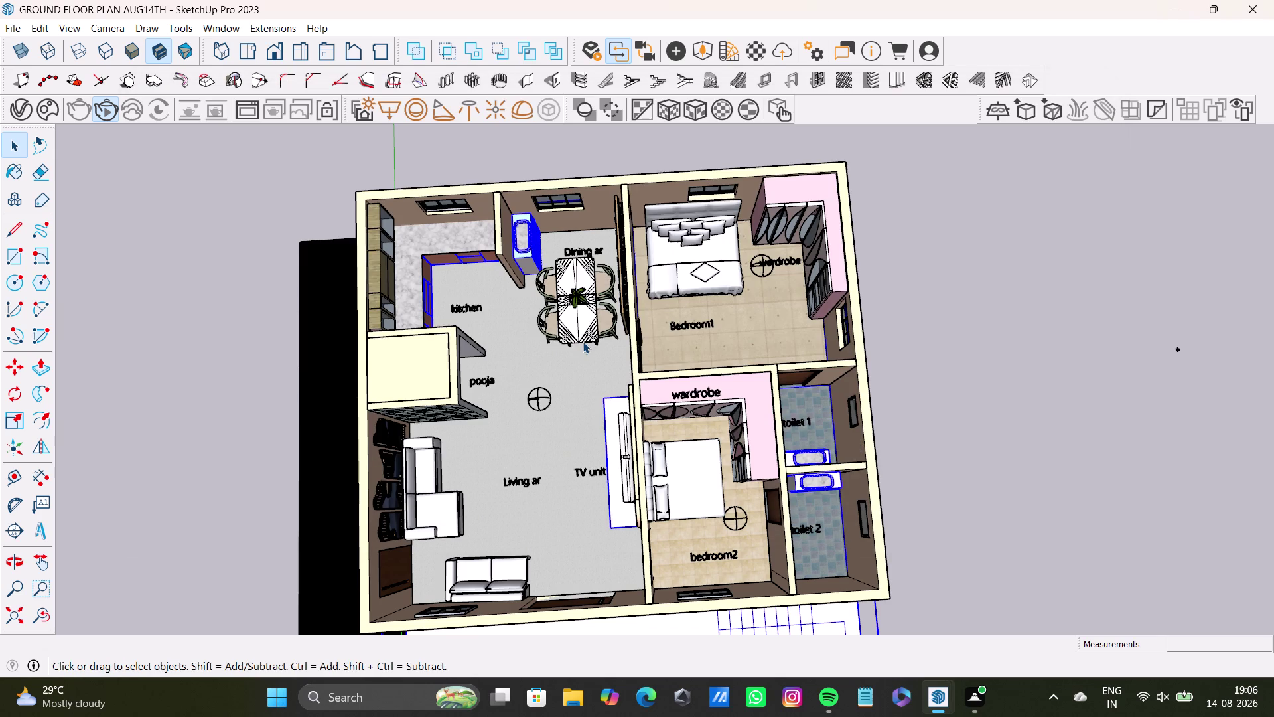
Orbit from the top view to an angled aerial view showing the house walls.
middle_drag(770, 510, 693, 542)
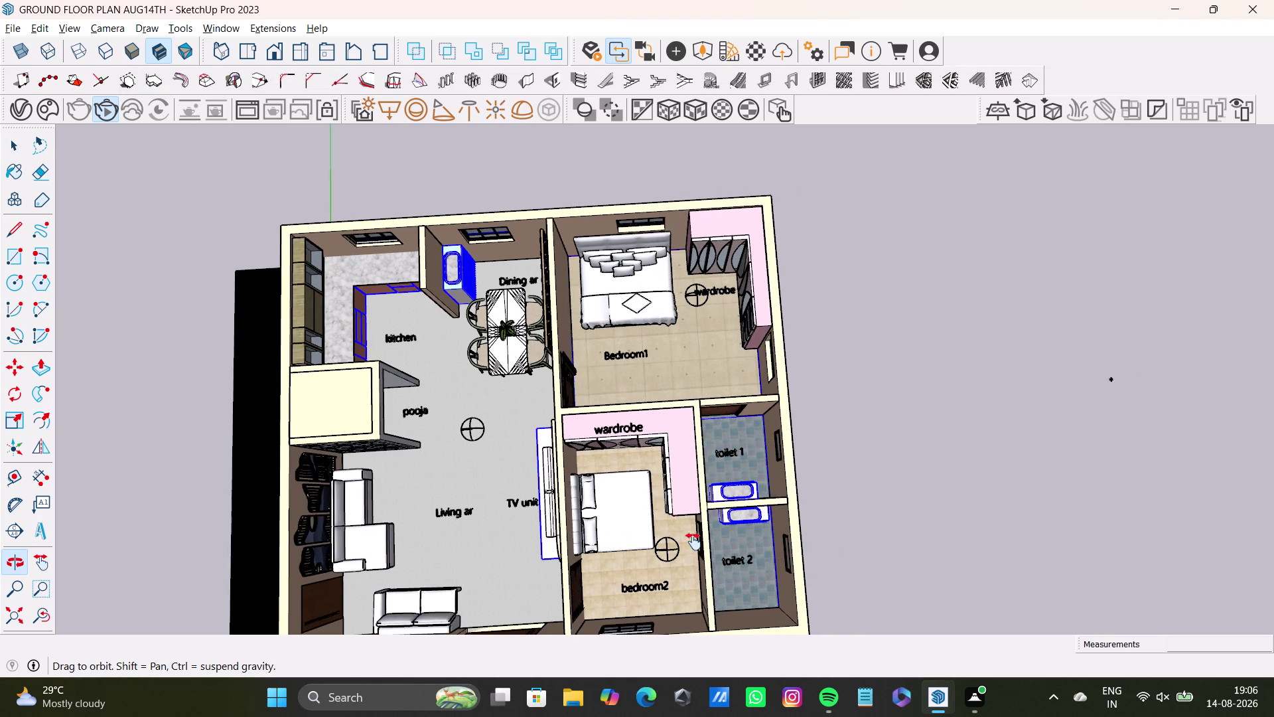
middle_drag(693, 541, 753, 481)
middle_drag(752, 514, 700, 524)
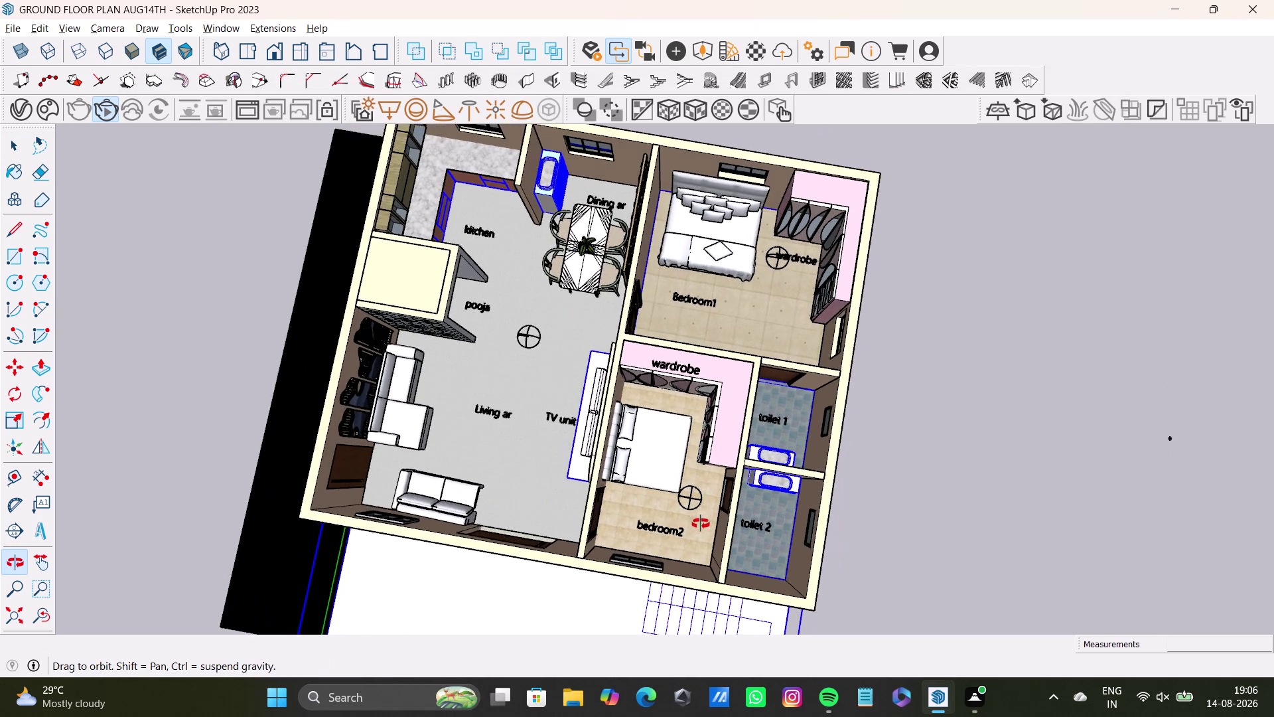
middle_drag(700, 524, 852, 348)
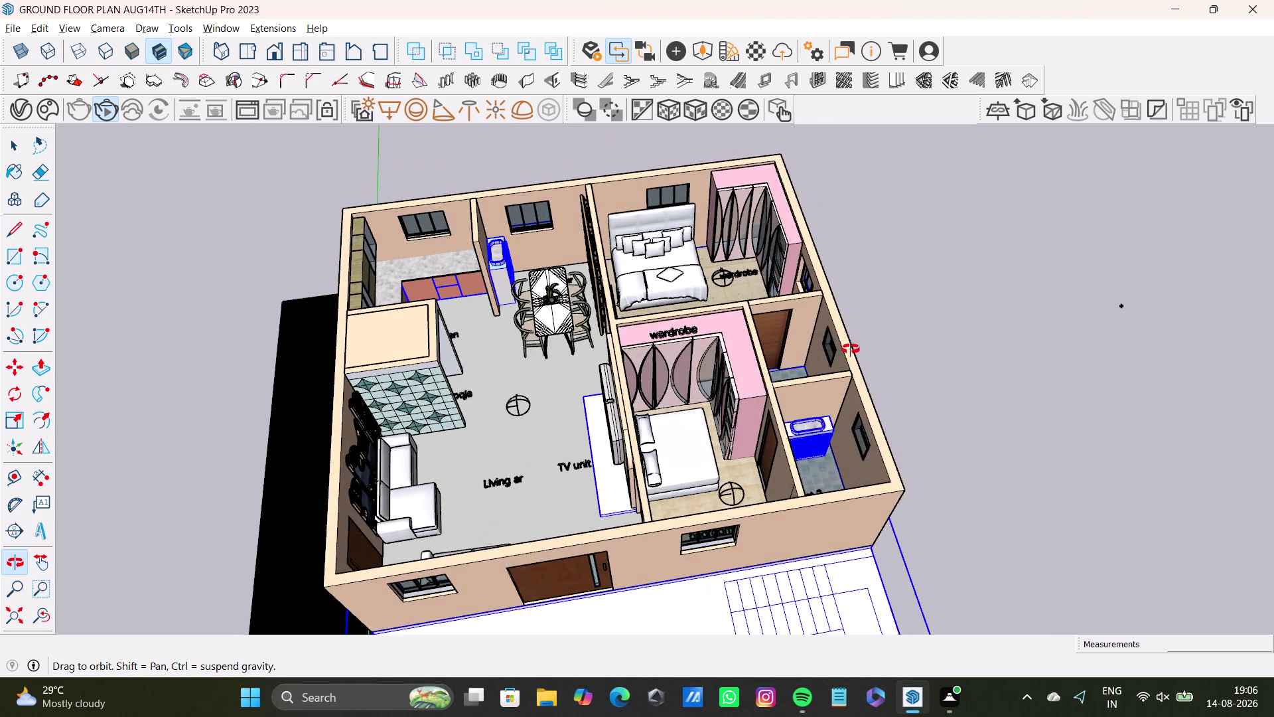
middle_drag(852, 348, 907, 317)
scroll(up, 3)
middle_drag(693, 400, 750, 391)
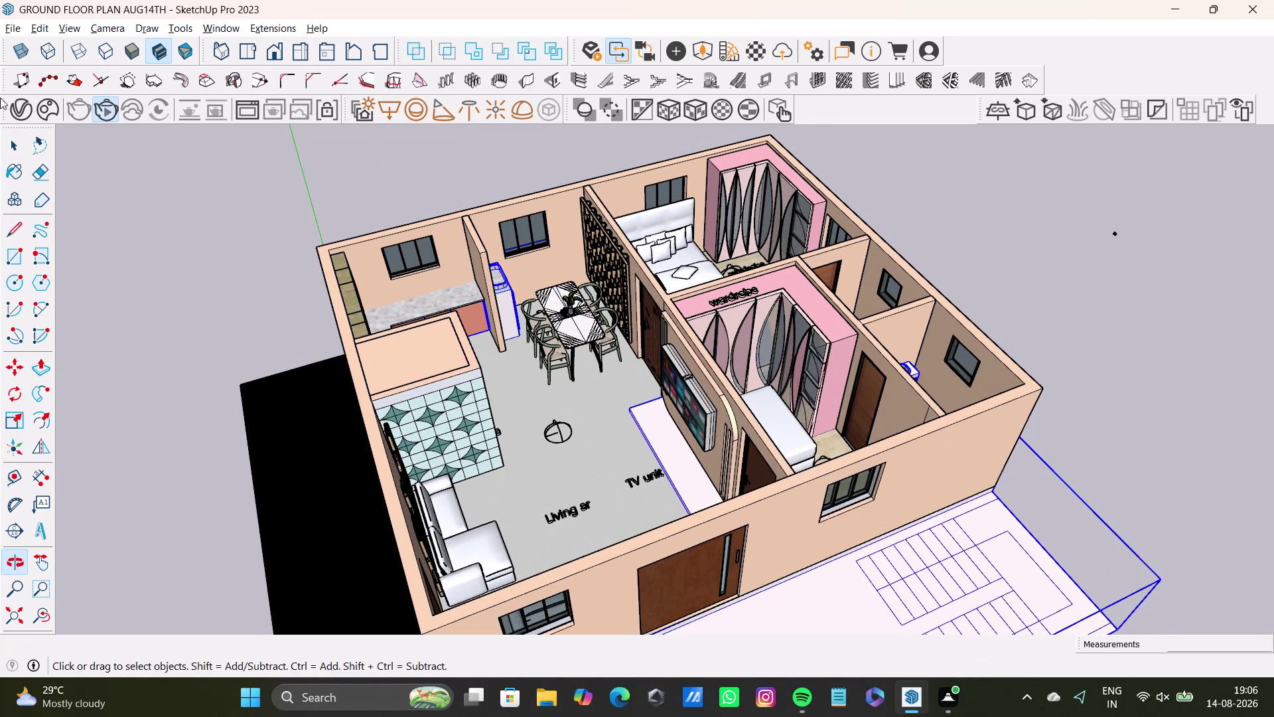
click(100, 29)
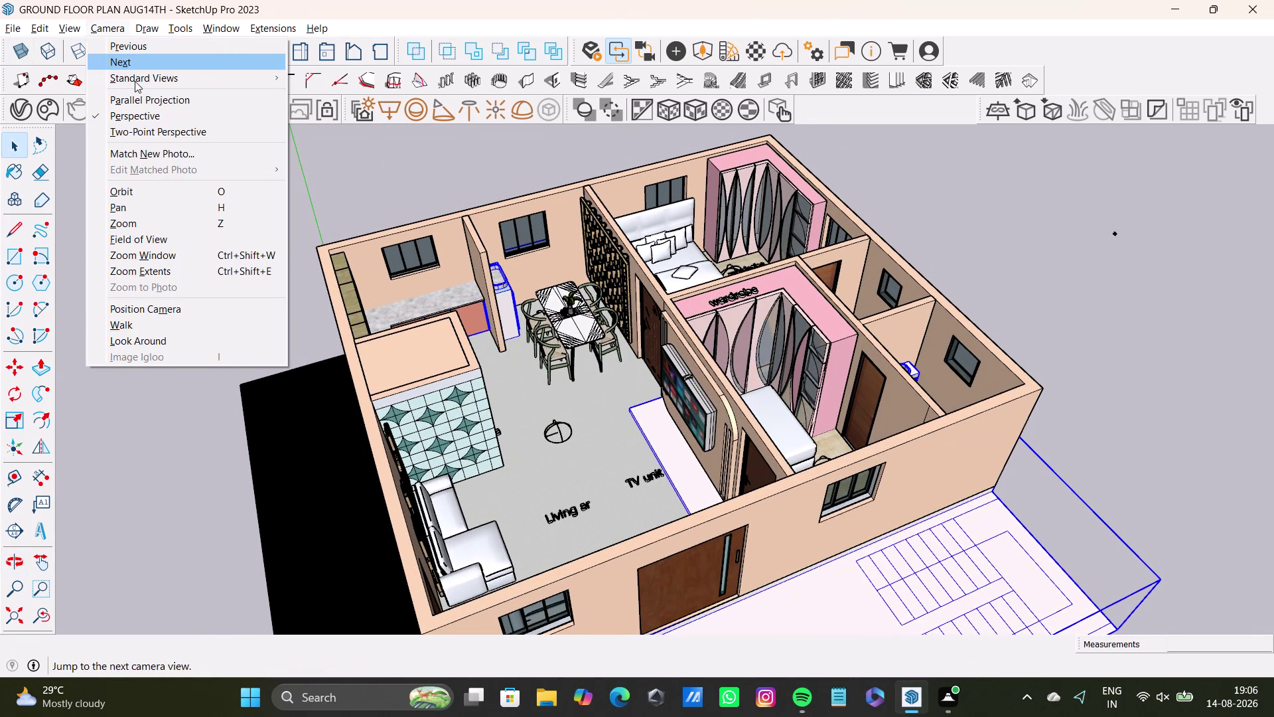
Switch the camera to Two-Point Perspective.
click(135, 98)
click(97, 25)
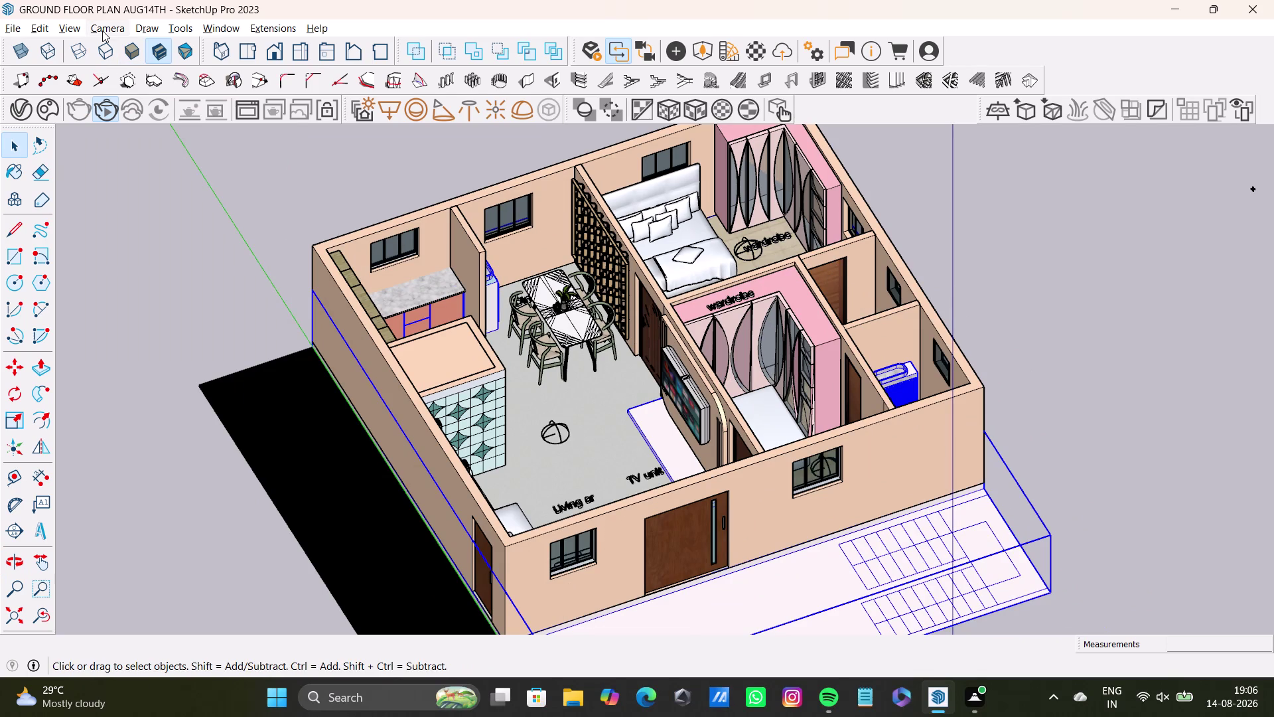
click(130, 129)
scroll(down, 3)
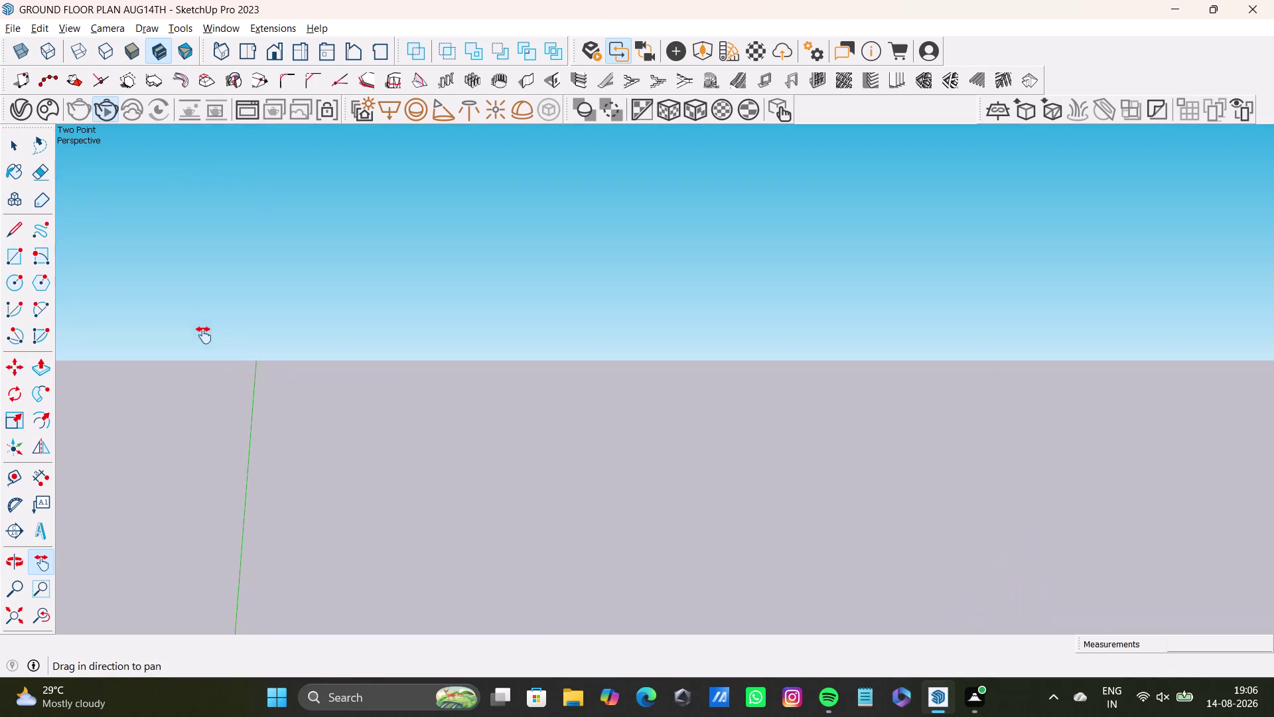
scroll(down, 3)
scroll(down, 3)
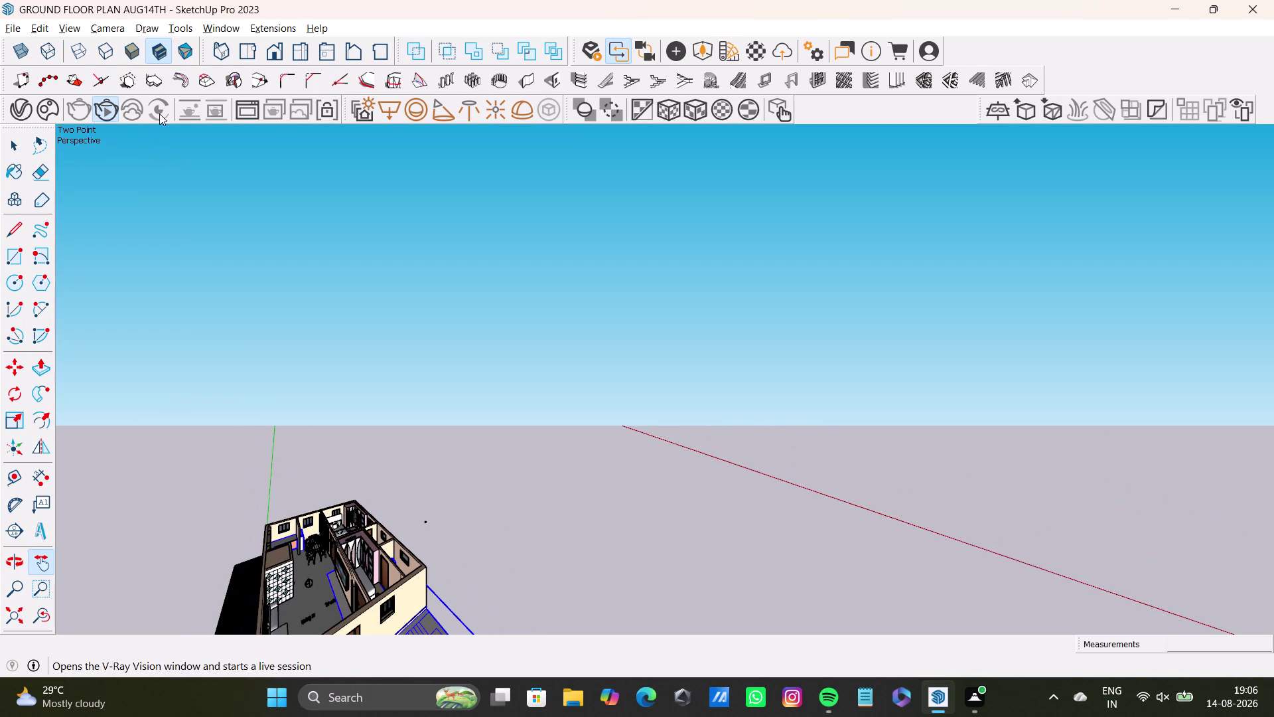
click(108, 28)
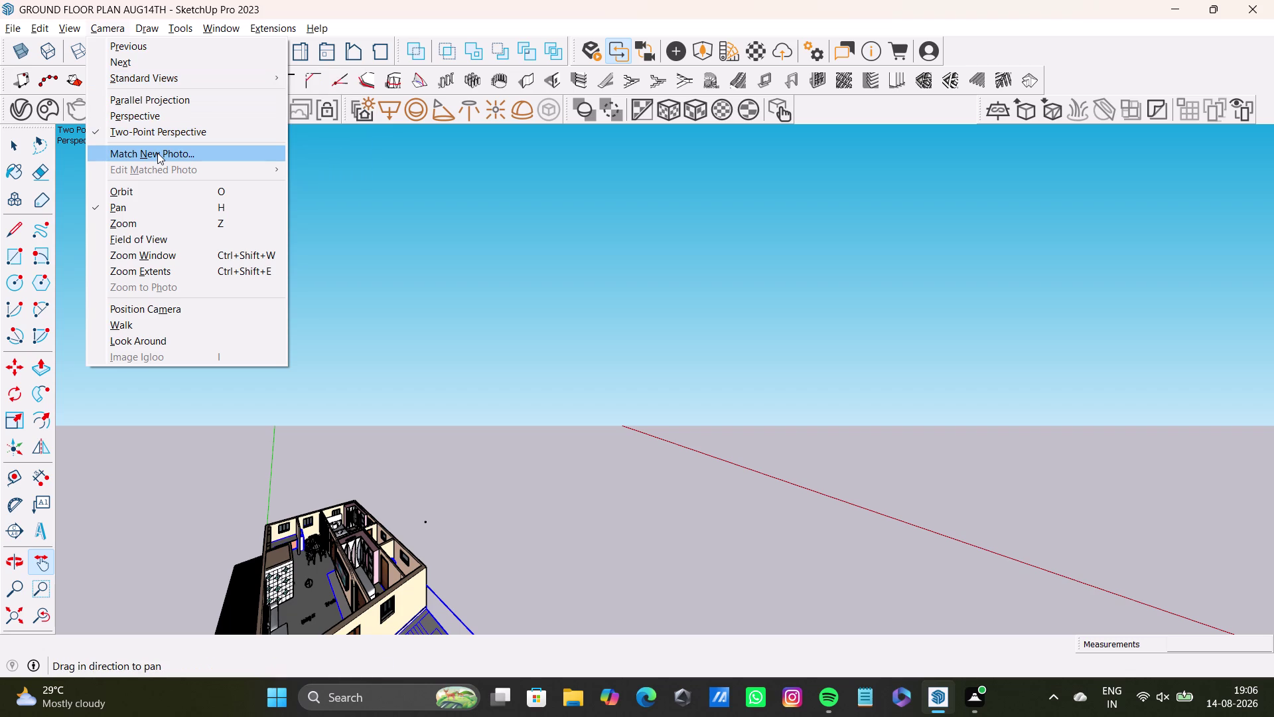
click(167, 101)
Pan and zoom until the TV wall and wardrobes fill the view straight on.
scroll(down, 3)
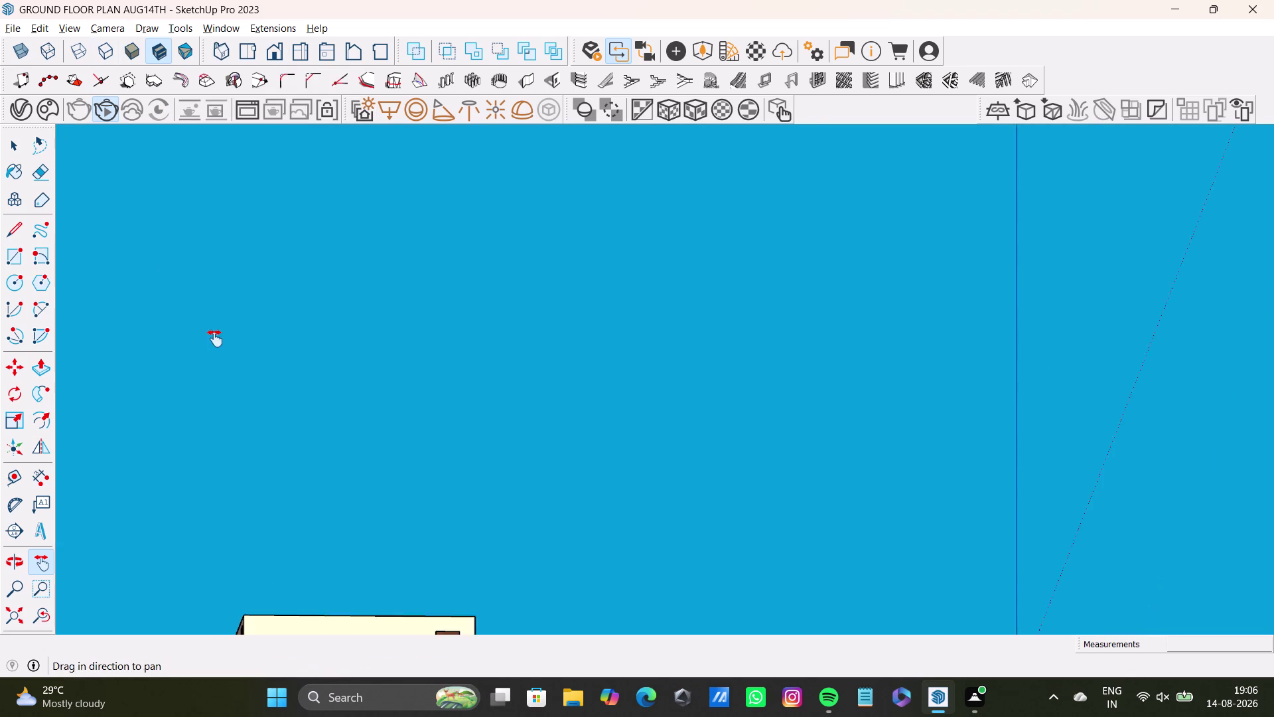
scroll(down, 3)
middle_drag(270, 404, 241, 639)
scroll(up, 3)
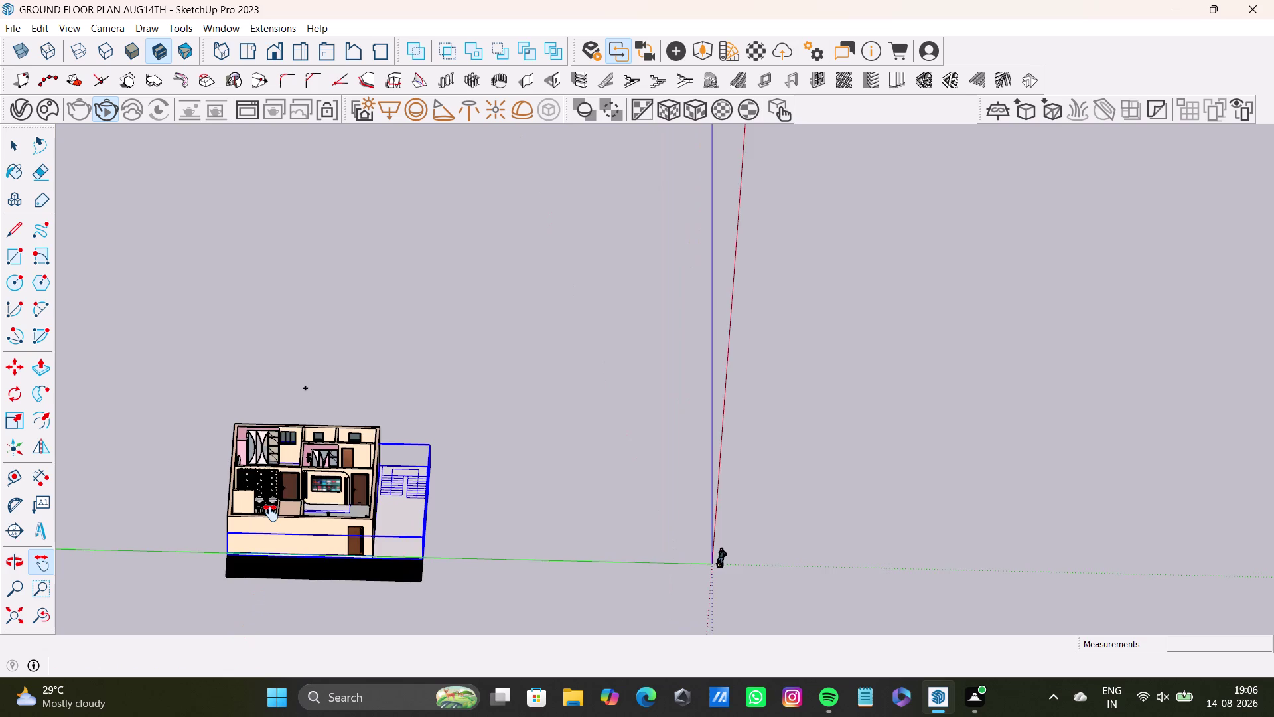
scroll(up, 3)
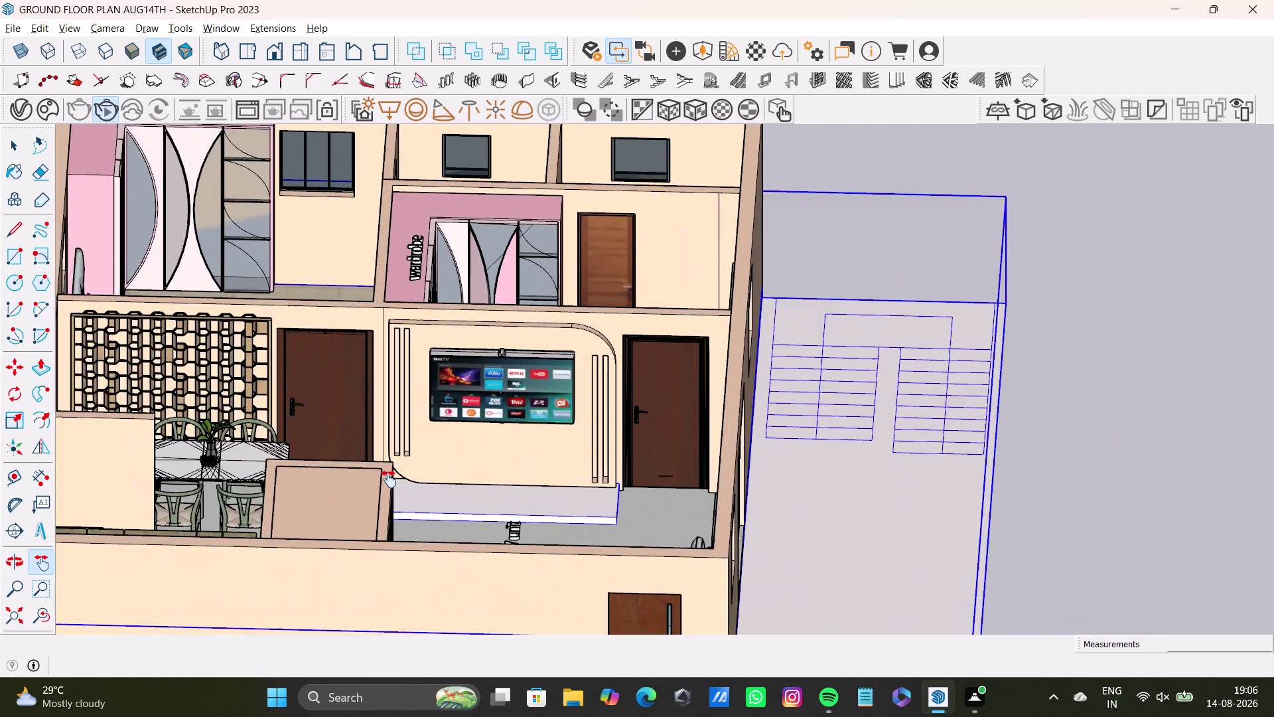
middle_drag(388, 479, 550, 612)
scroll(up, 3)
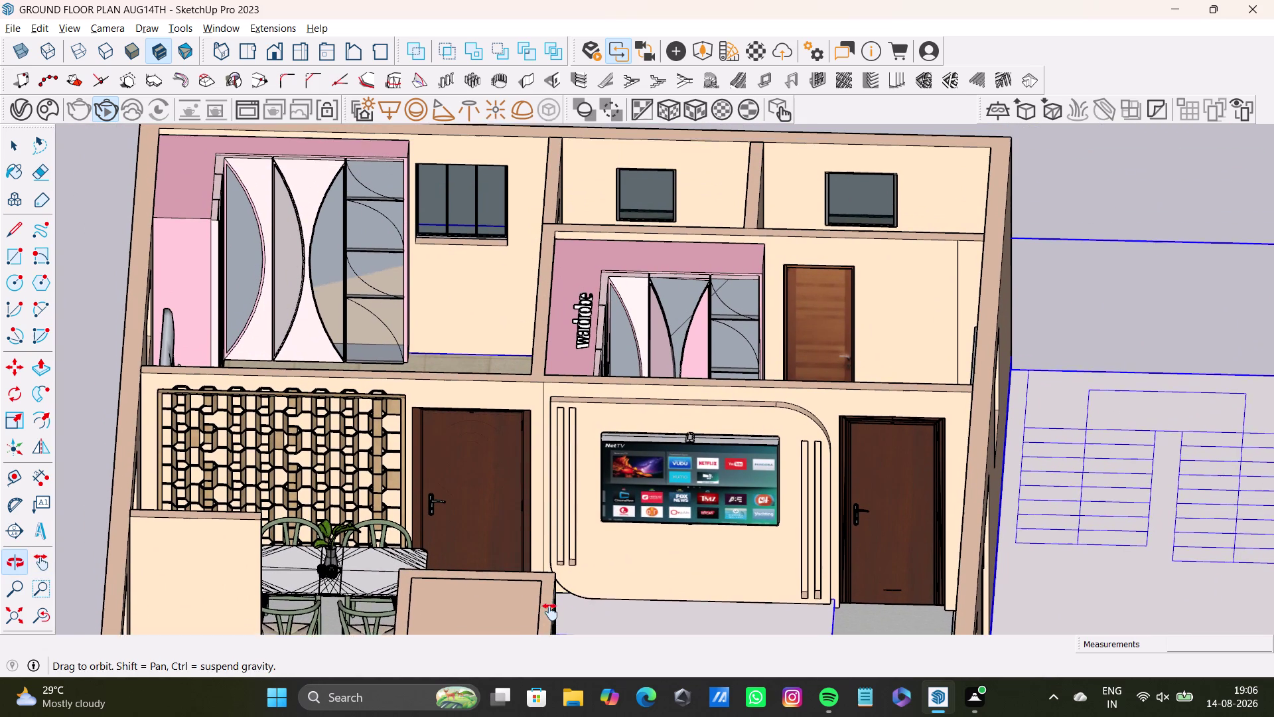
middle_drag(550, 612, 550, 614)
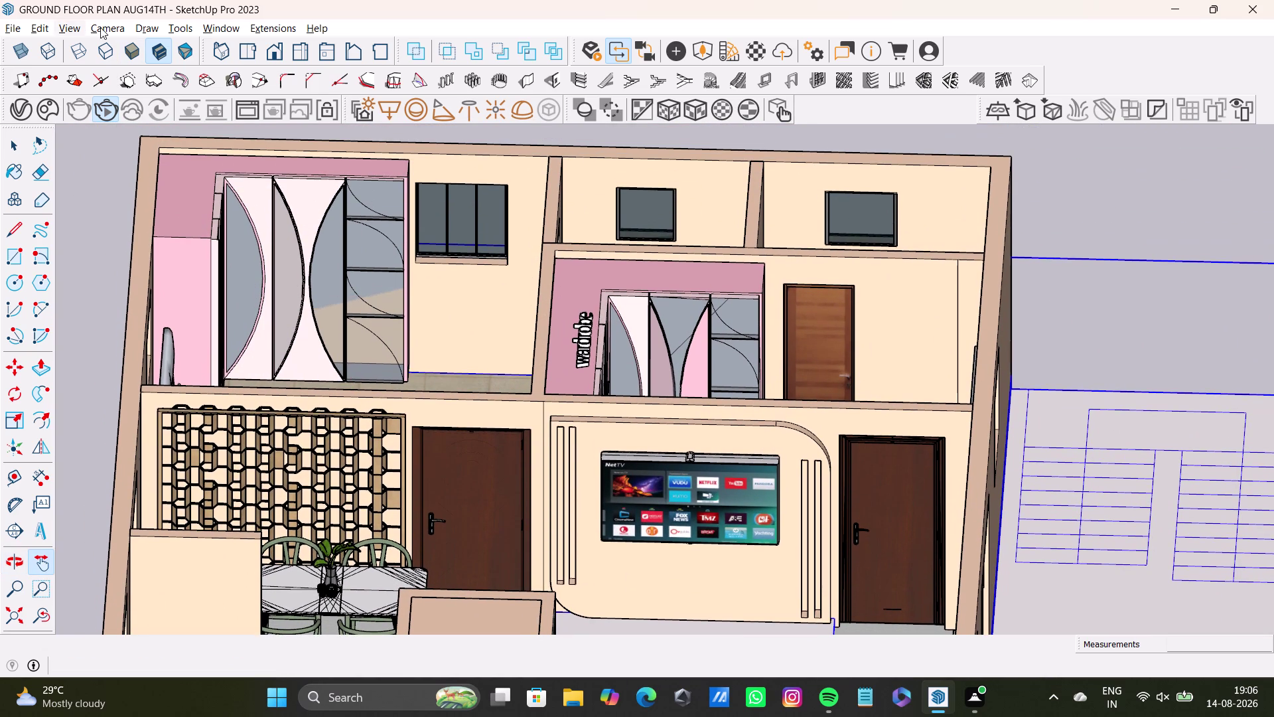
Orbit into the living area to an interior view facing the TV wall.
click(100, 27)
click(158, 113)
middle_drag(417, 320, 281, 312)
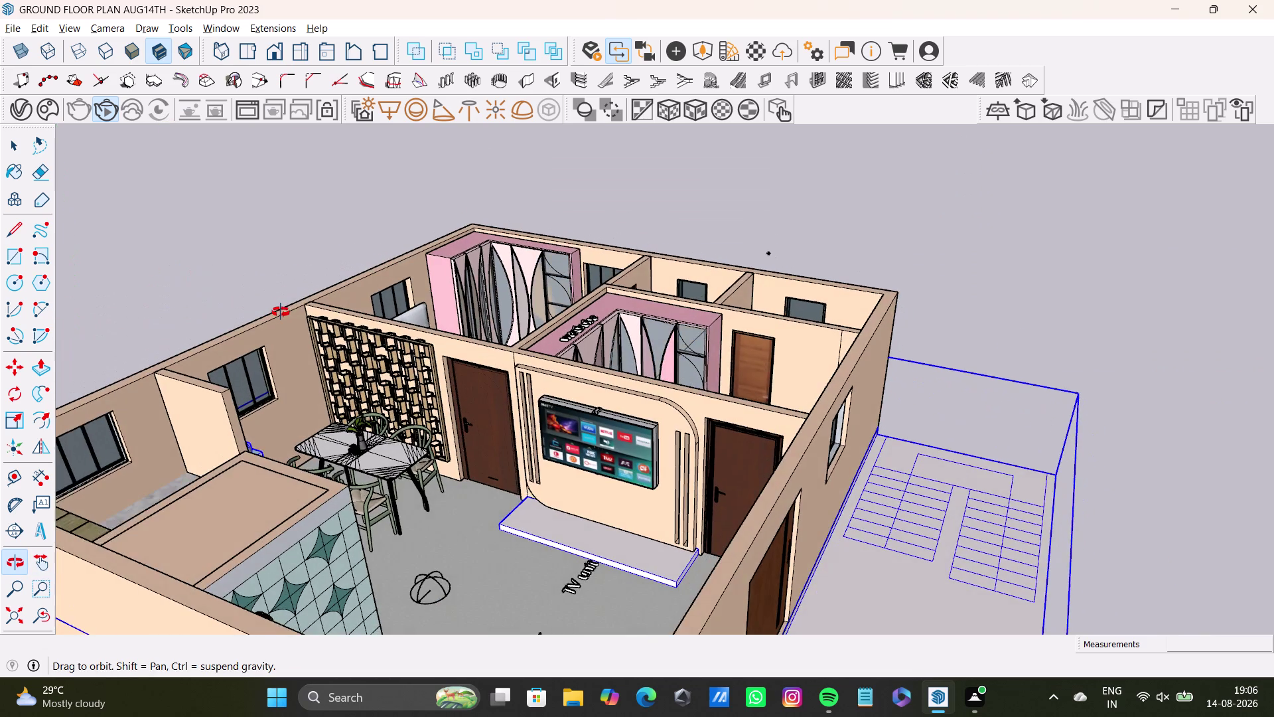
middle_drag(281, 312, 336, 273)
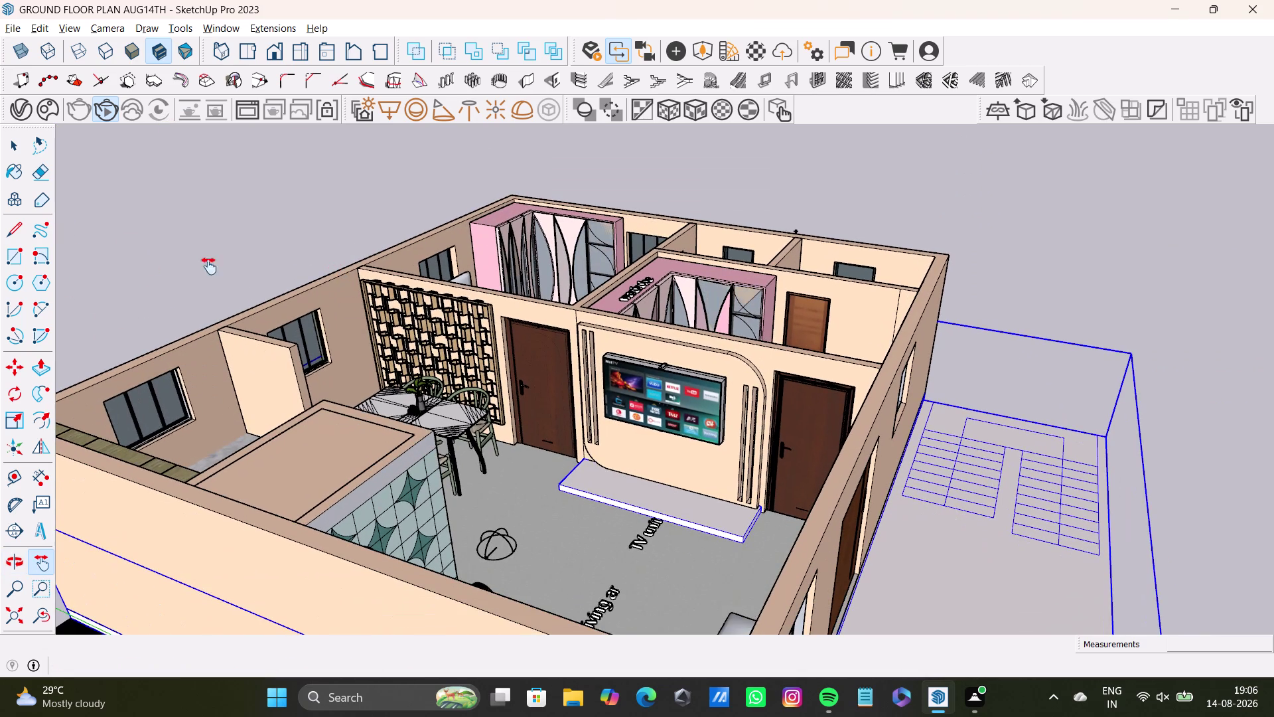
scroll(up, 3)
middle_drag(357, 364, 342, 299)
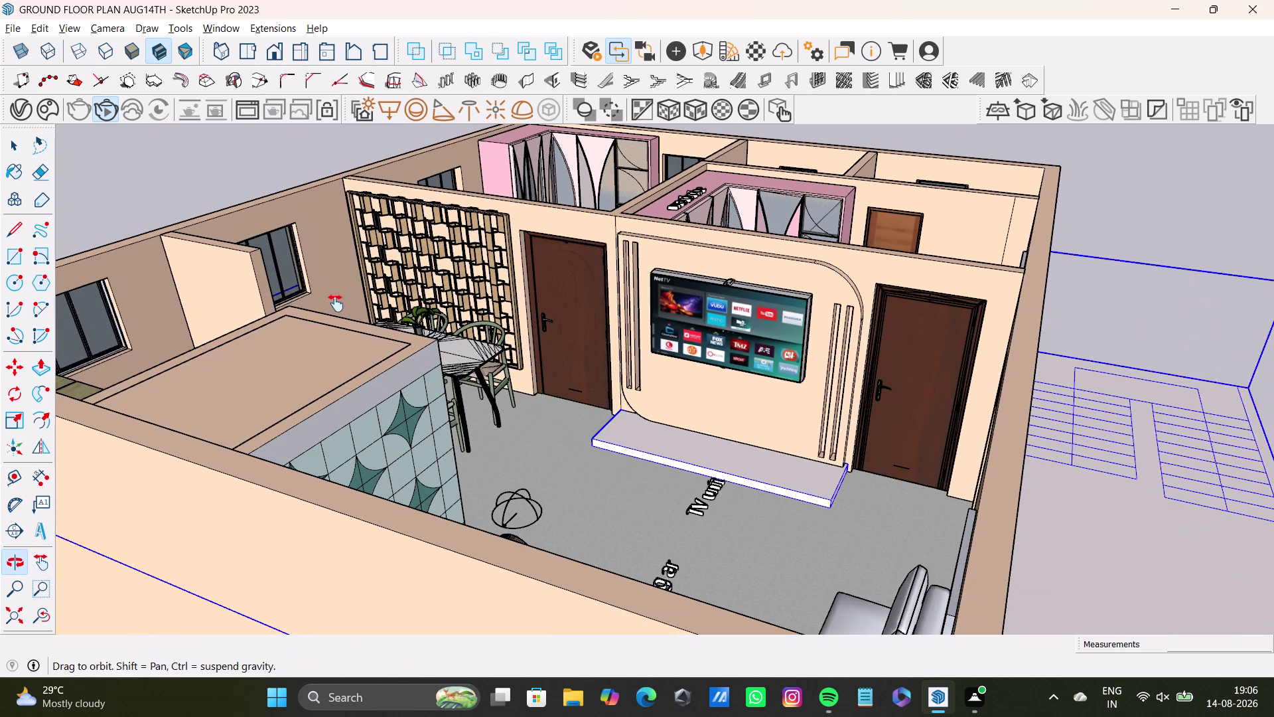
middle_drag(341, 299, 327, 325)
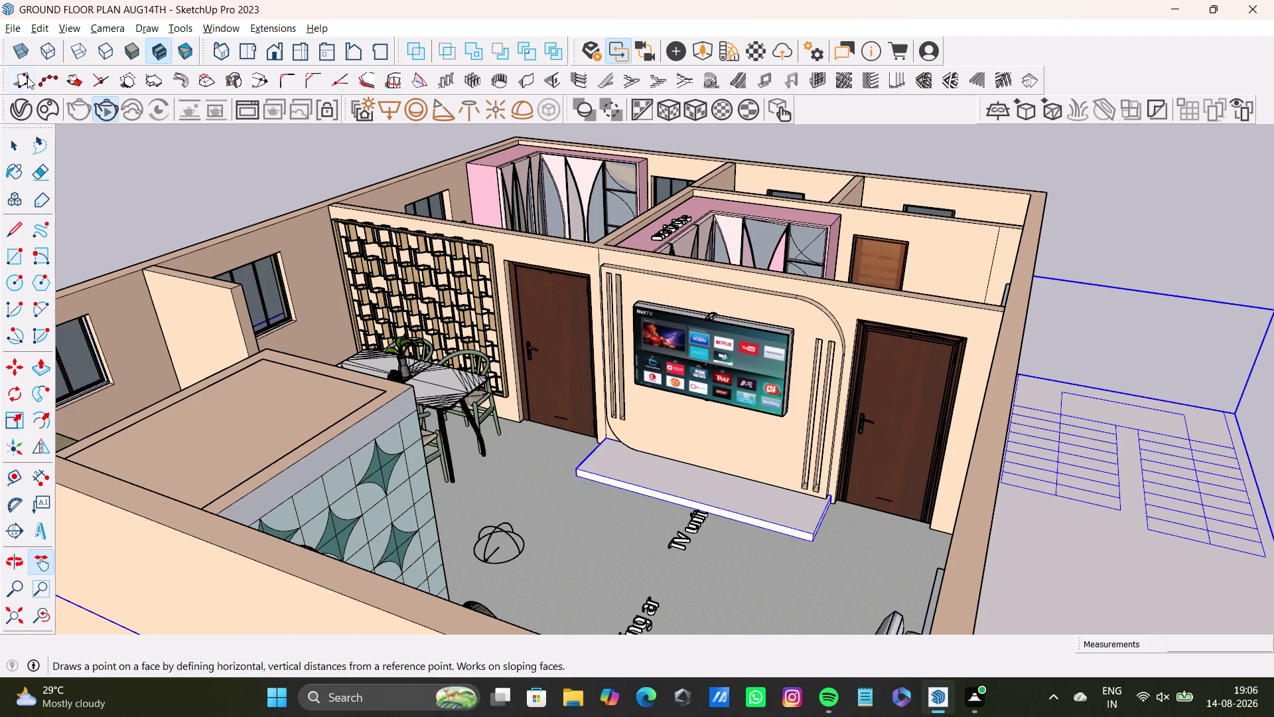
Render this view in V-Ray and open the V-Ray Asset Editor.
click(109, 114)
click(110, 114)
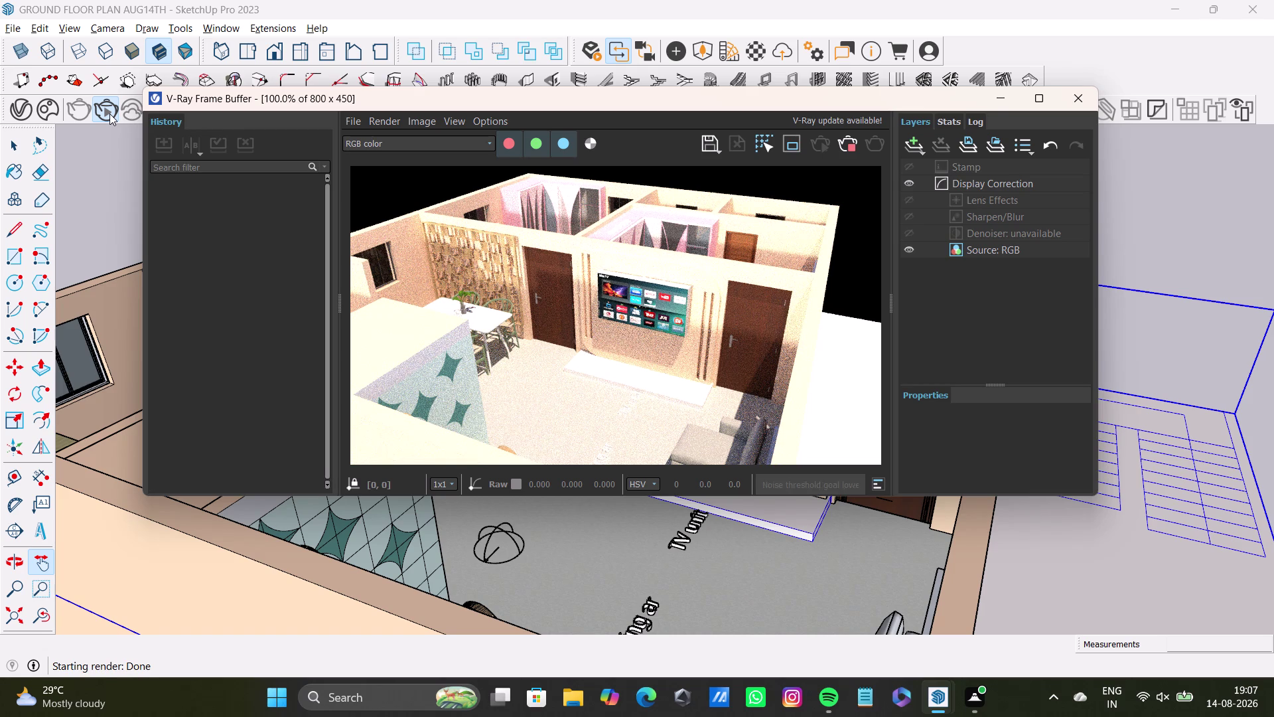
click(24, 108)
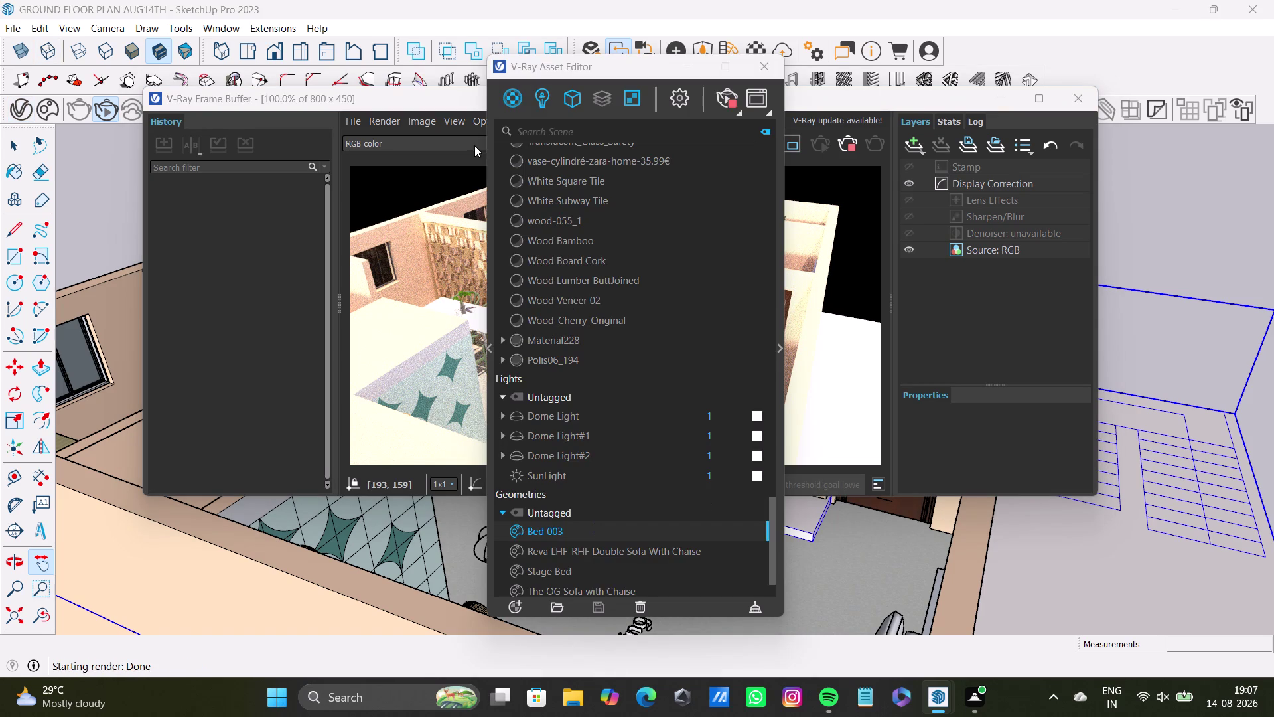
Filter the Asset Editor to lights and set SunLight intensity to 2.
click(537, 94)
click(545, 98)
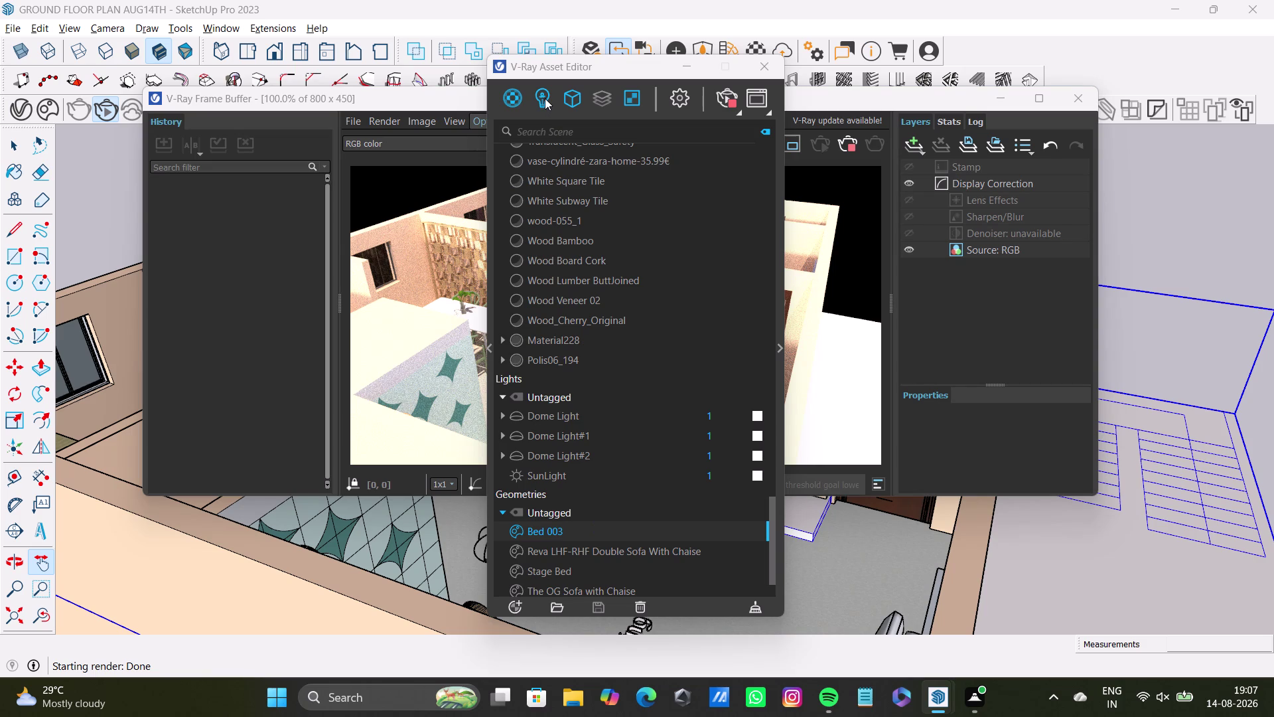
click(722, 250)
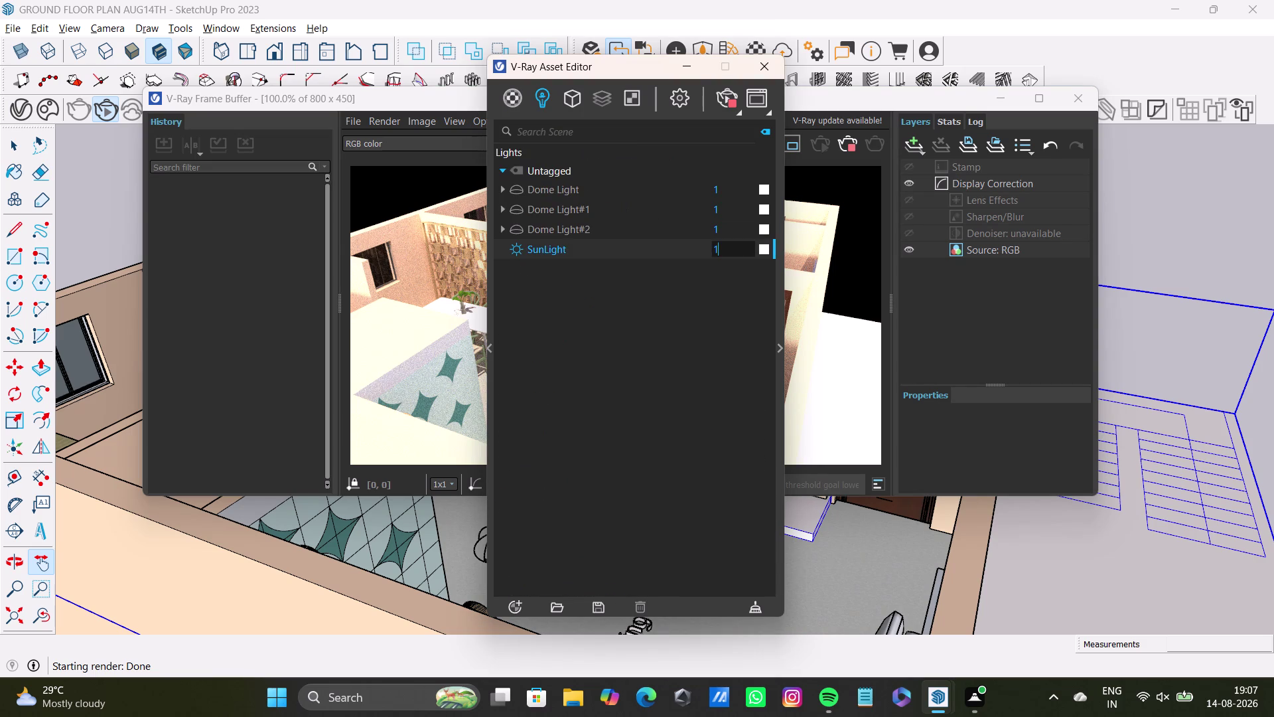
key(BackSpace)
key(2)
key(Return)
Delete two of the dome lights, confirming each deletion.
right_click(615, 227)
right_click(615, 227)
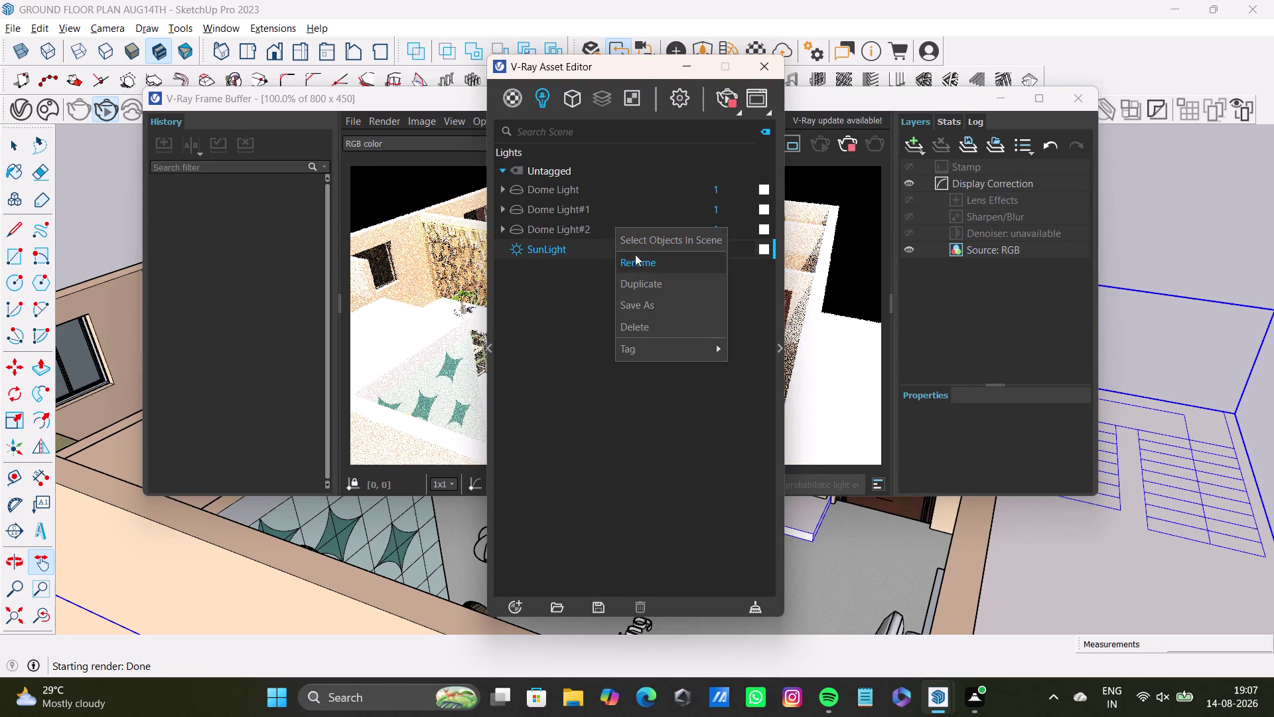
click(645, 323)
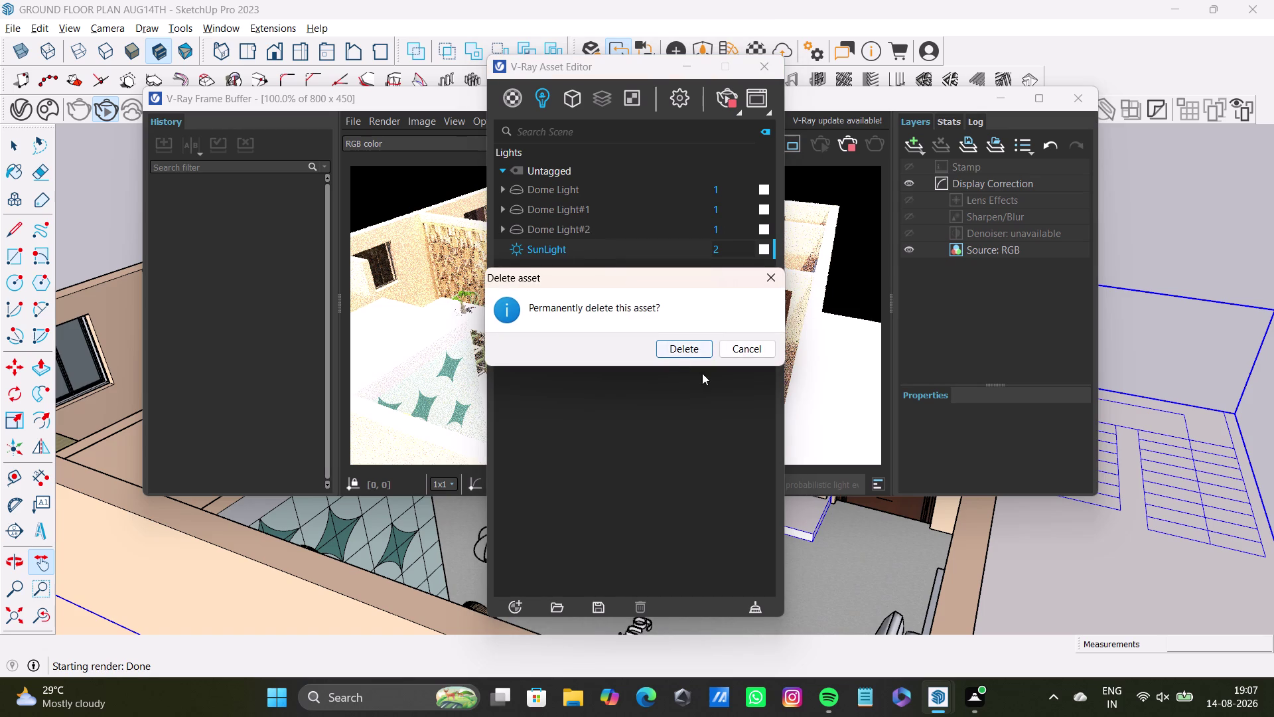
click(693, 349)
right_click(567, 206)
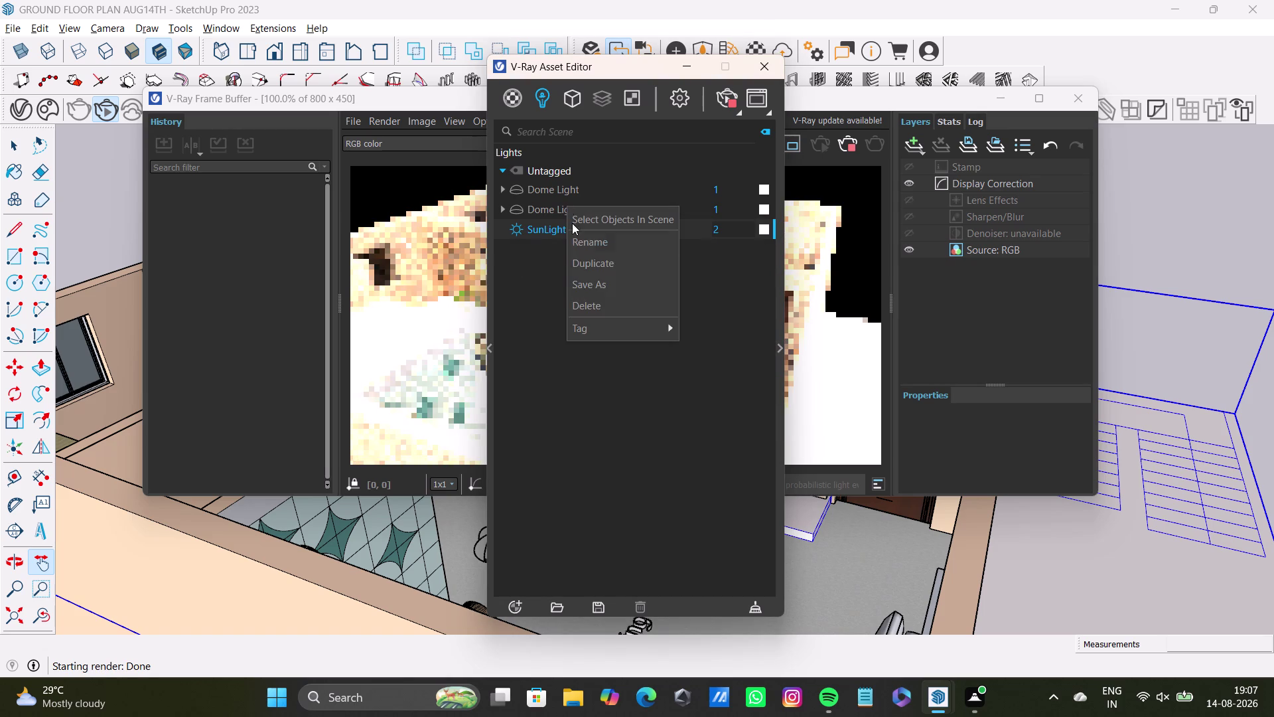
click(588, 300)
click(678, 344)
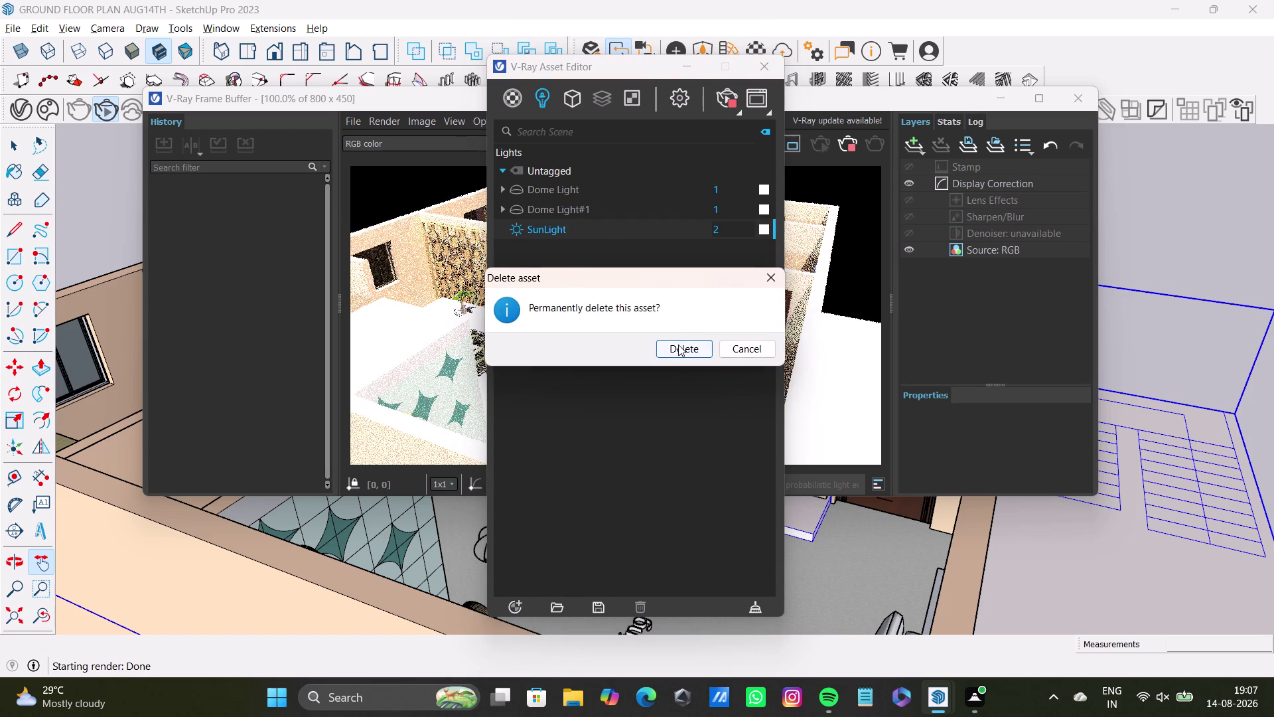
click(762, 65)
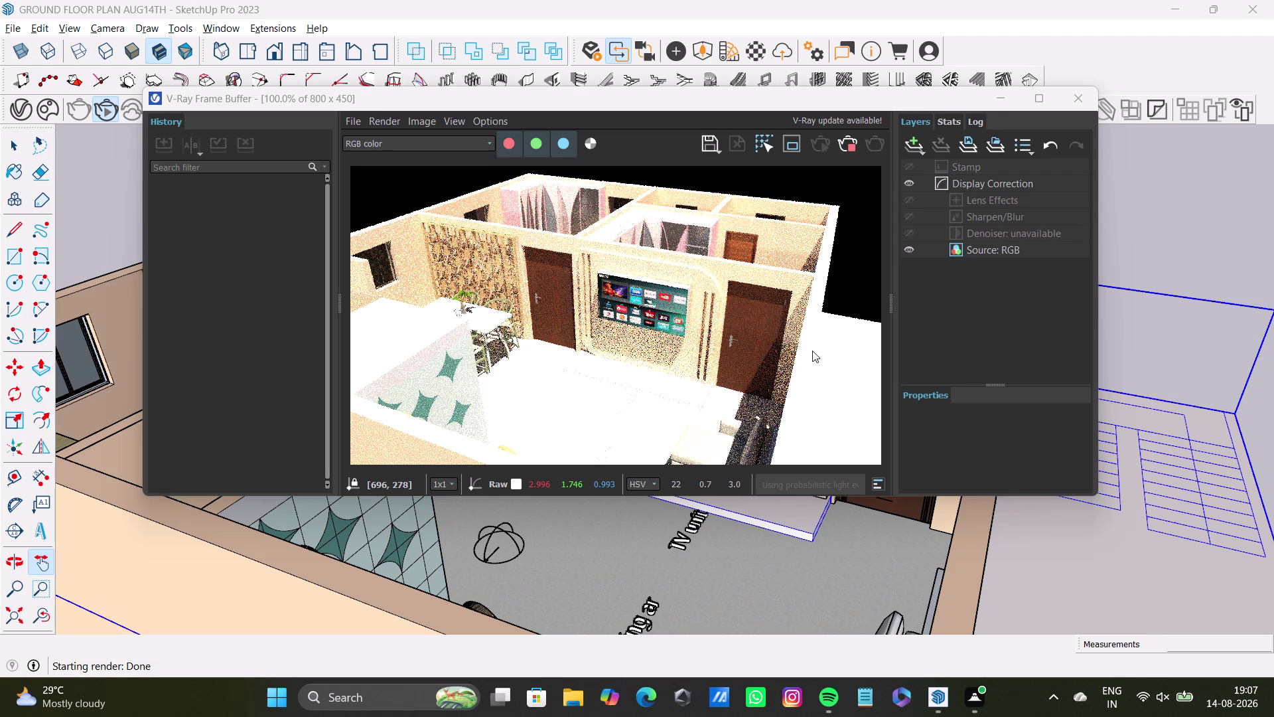
Reopen the Asset Editor, set SunLight intensity back to 1, and close it.
click(39, 104)
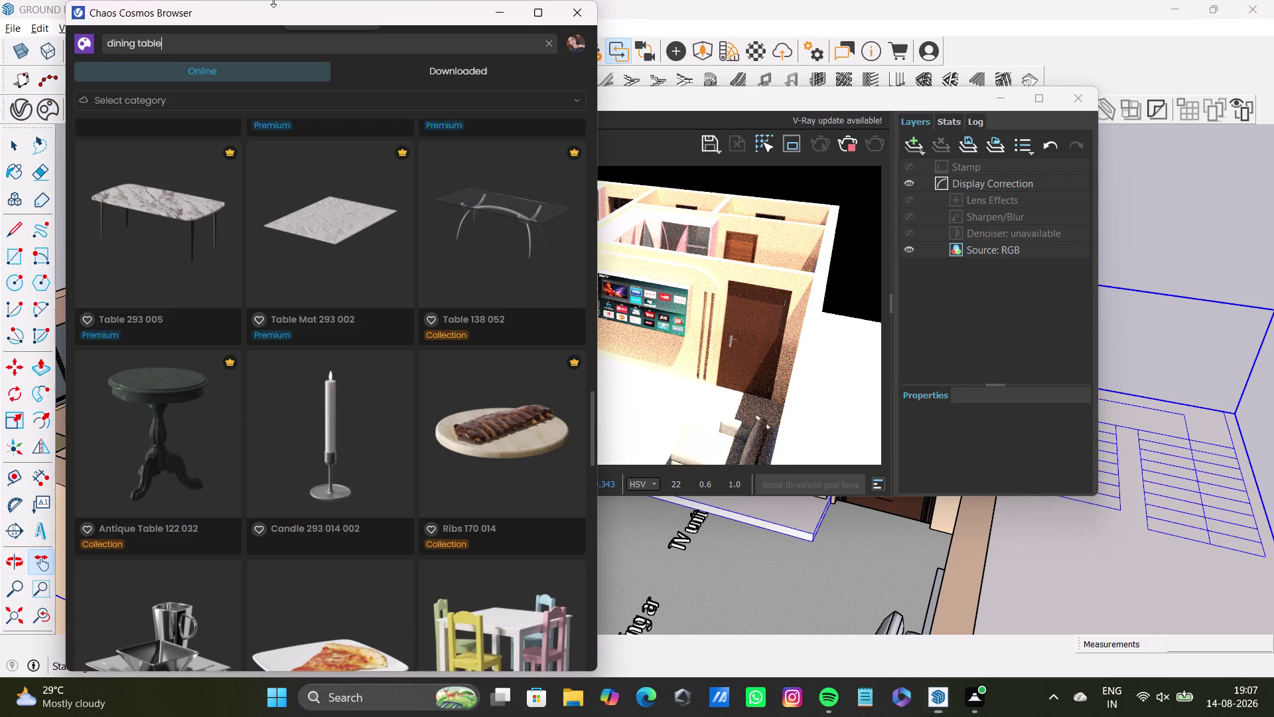
click(580, 10)
click(17, 115)
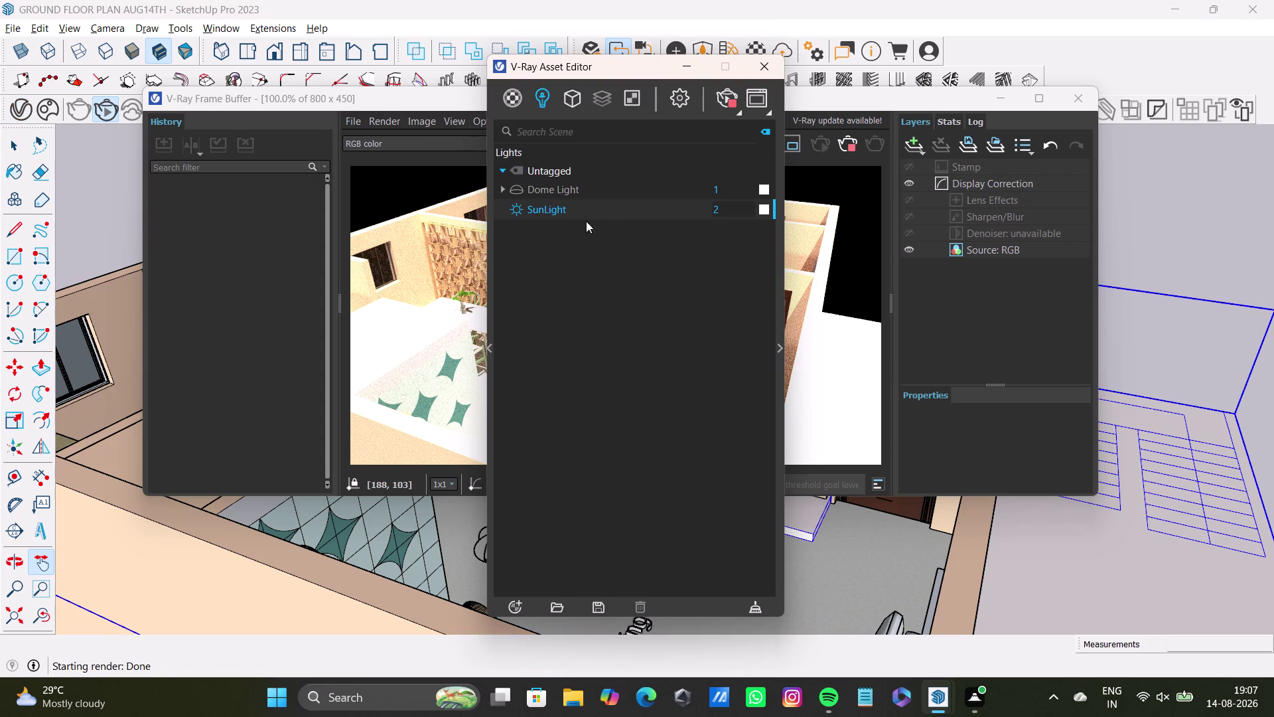
click(726, 208)
key(BackSpace)
key(1)
key(Return)
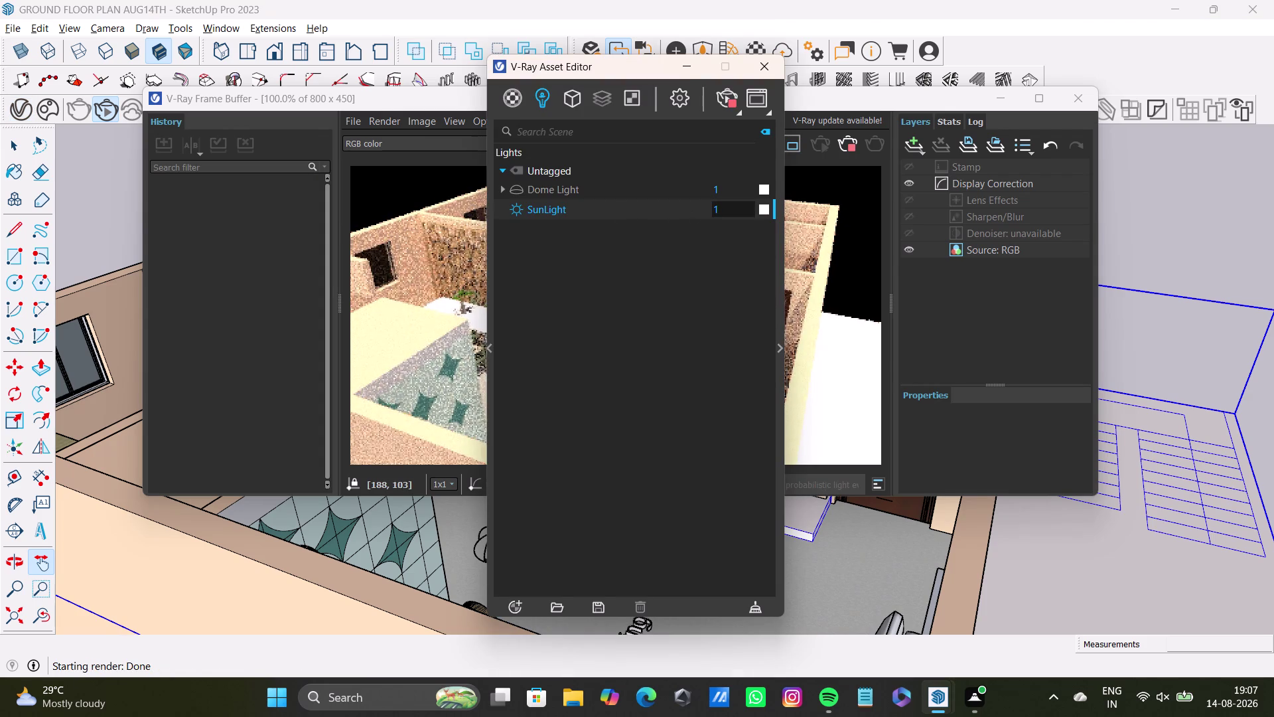
click(758, 68)
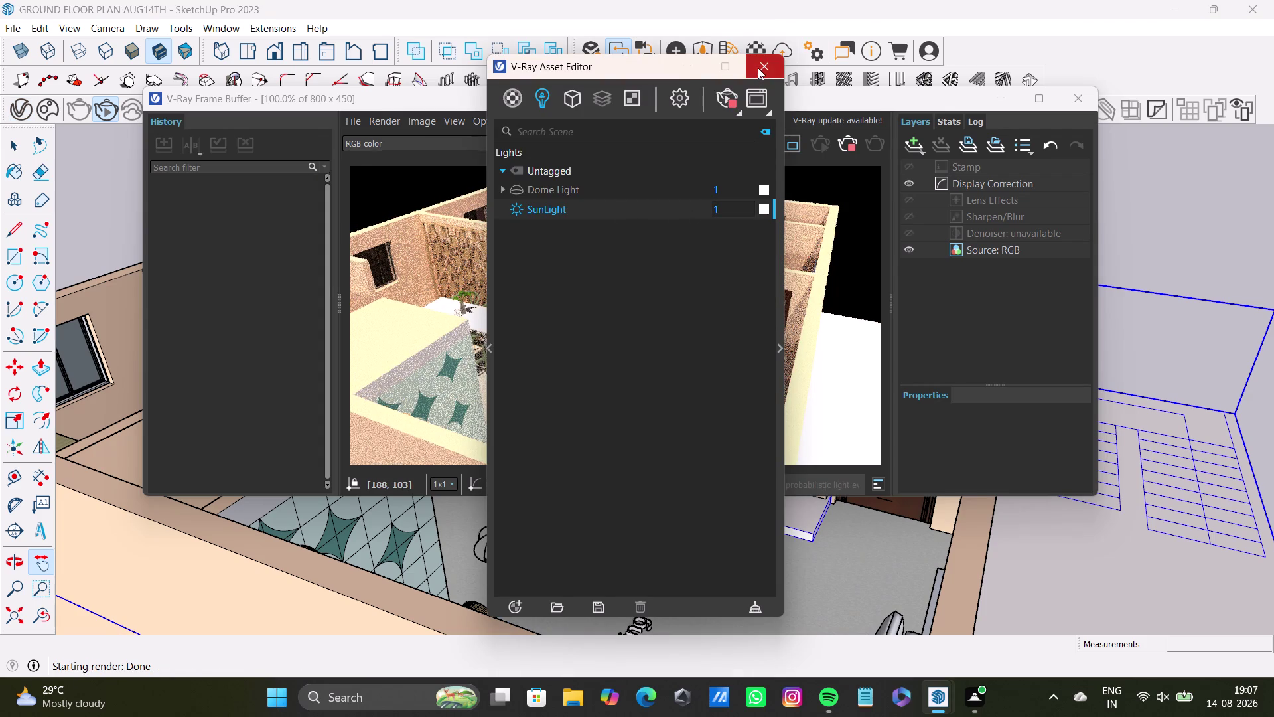